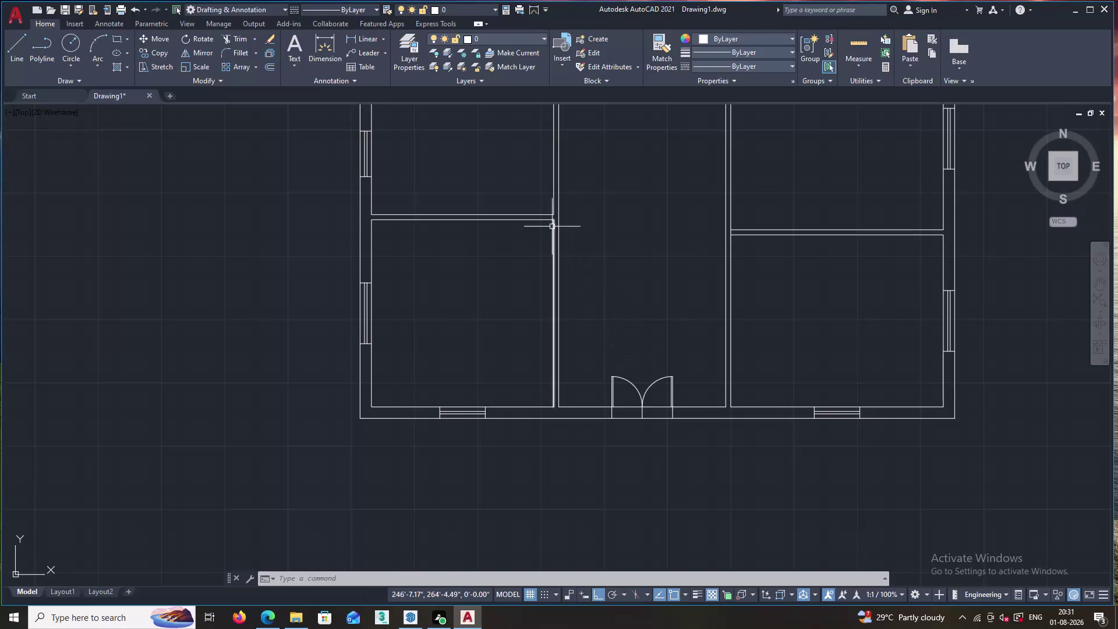
Draw a short line across the wall, tracked 4 inches from the wall corner.
scroll(up, 3)
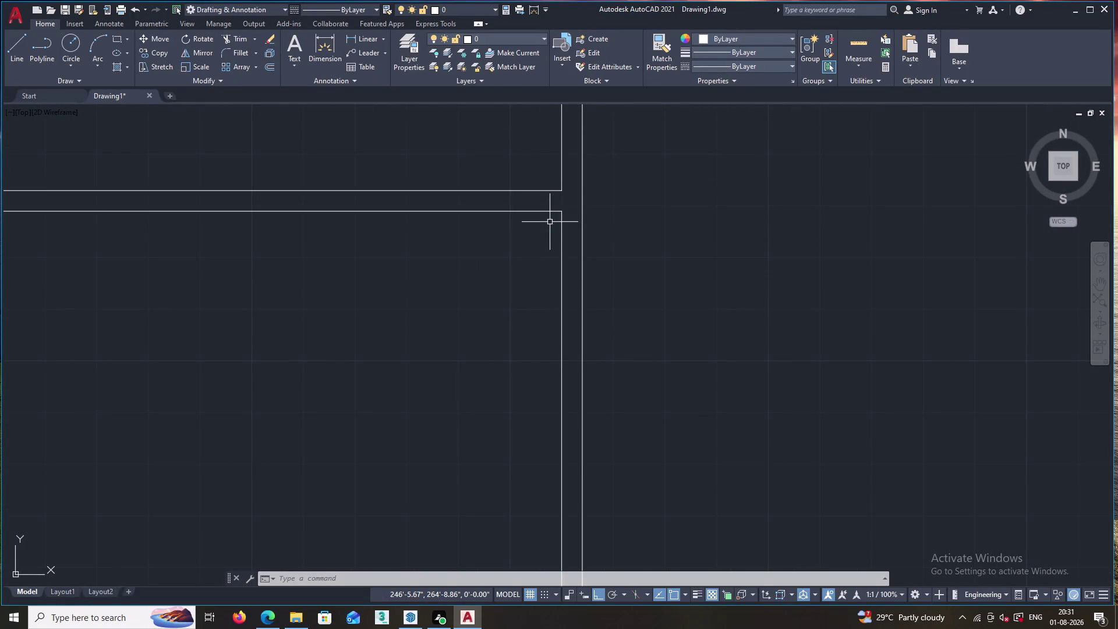
key(l)
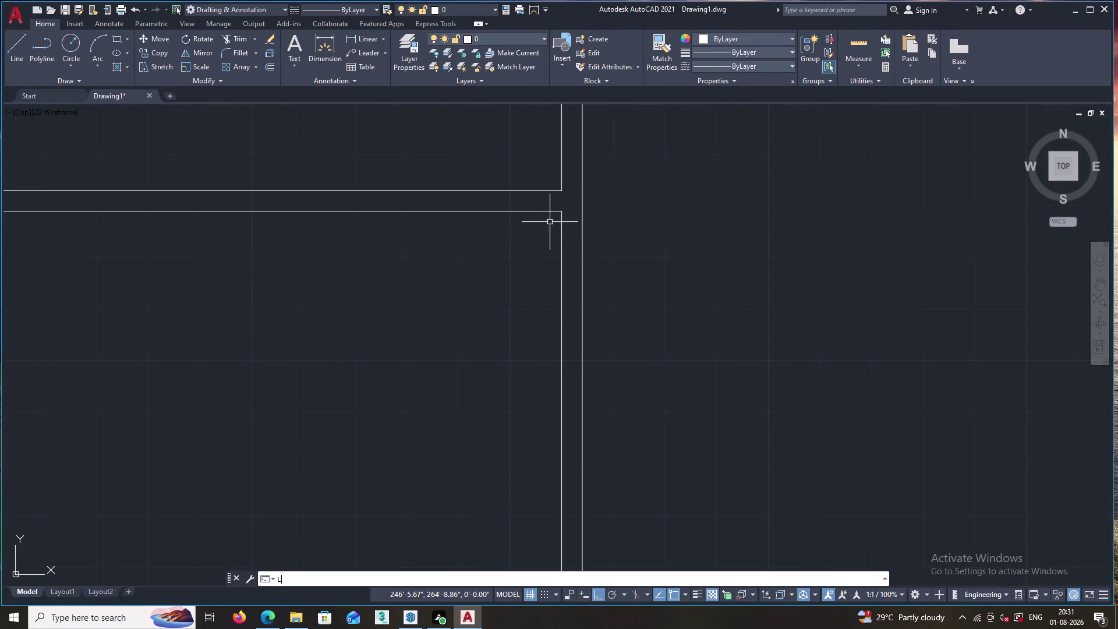
key(Return)
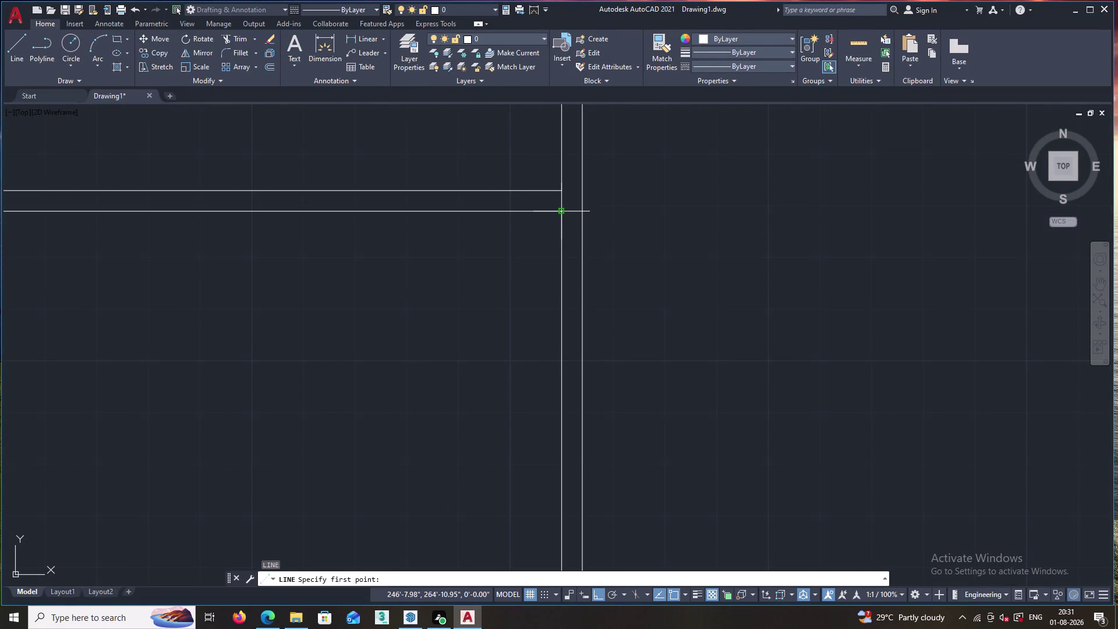
key(y)
key(BackSpace)
text(TK)
key(Return)
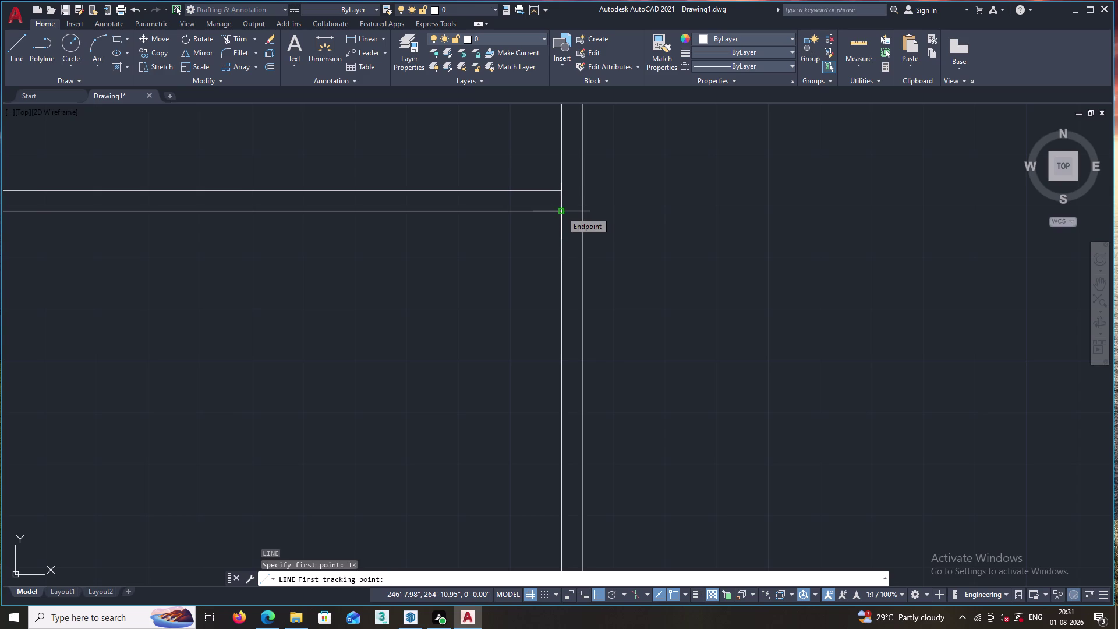
click(562, 211)
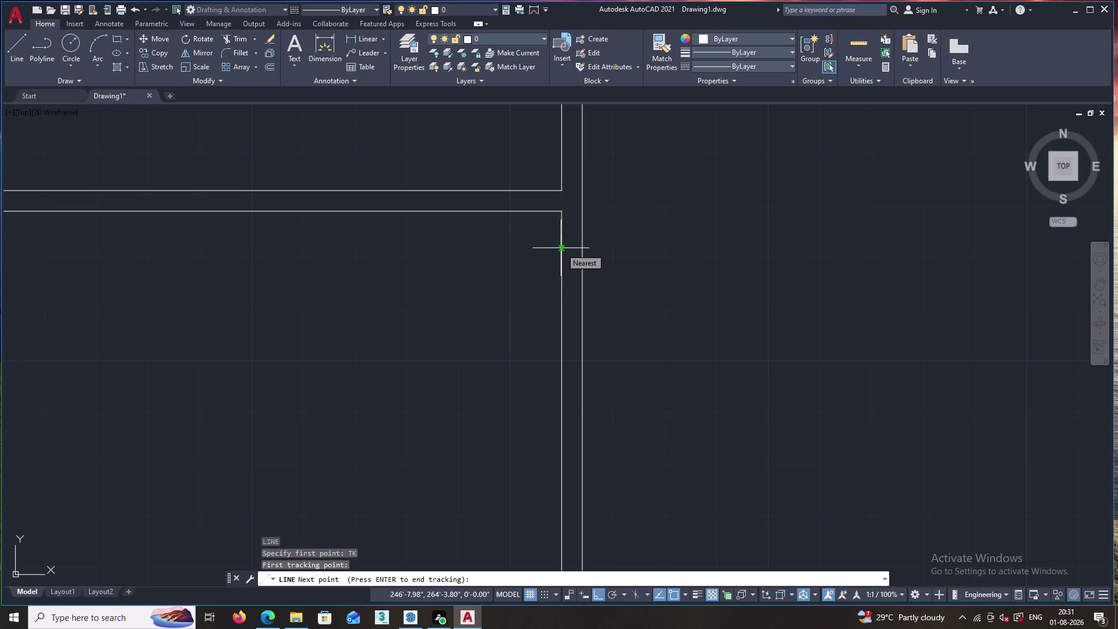
key(4)
key(Return)
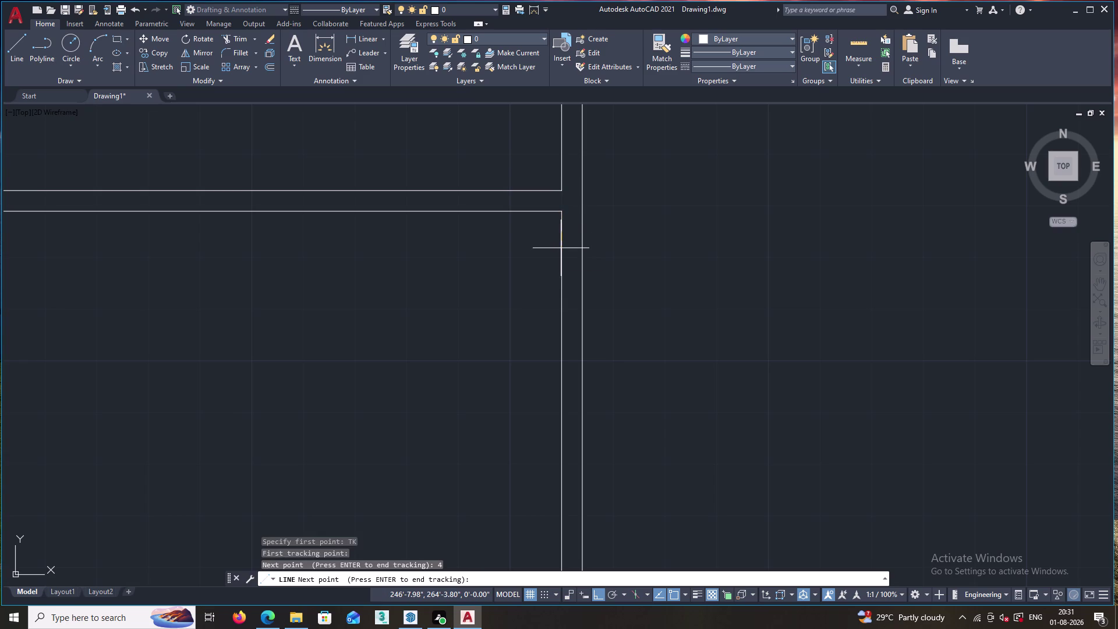
key(Return)
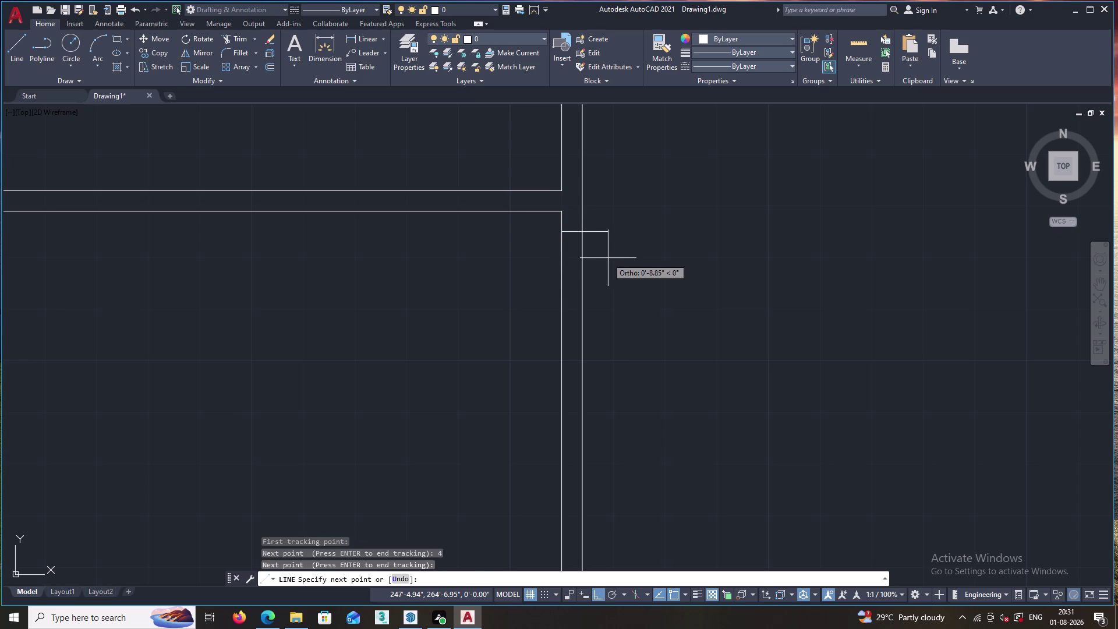
click(582, 231)
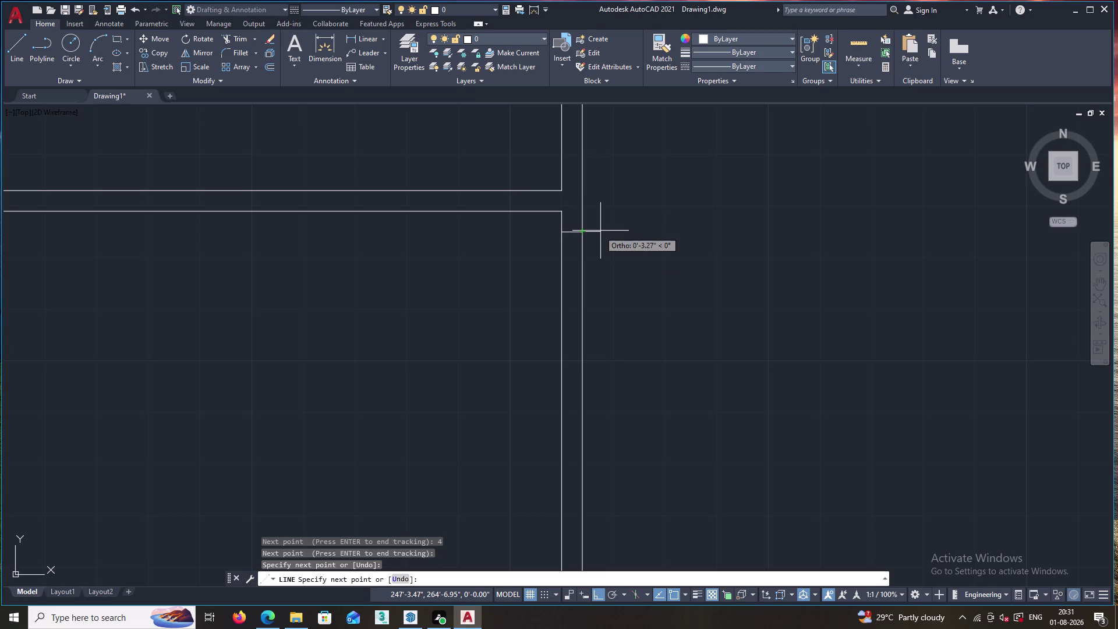
key(Escape)
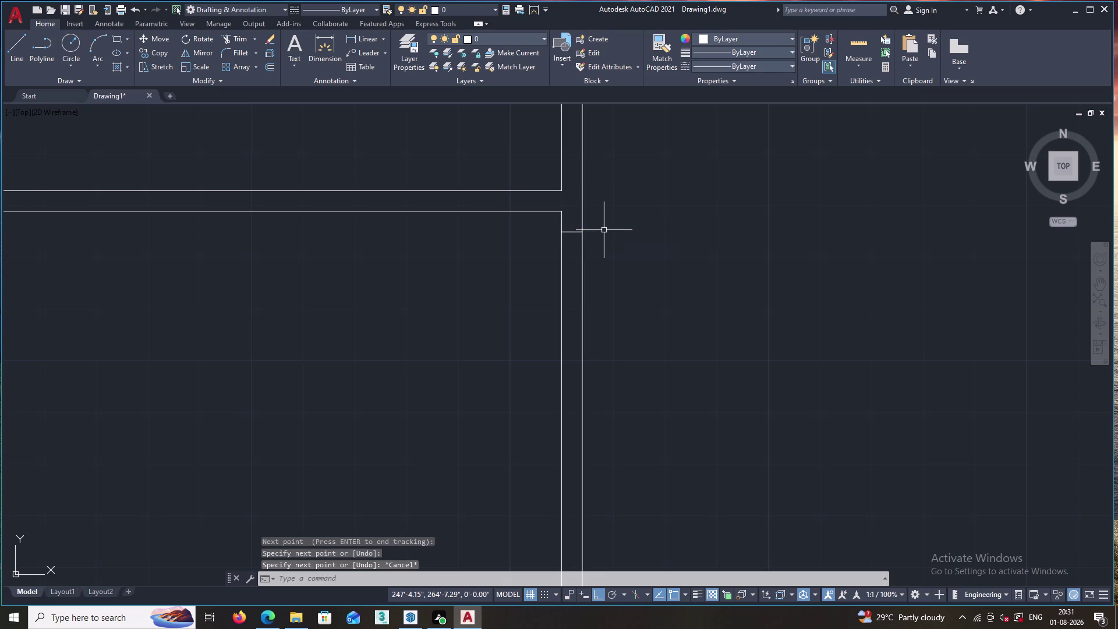
Offset that line 3 feet down the wall to mark the opening's other edge.
key(o)
key(Return)
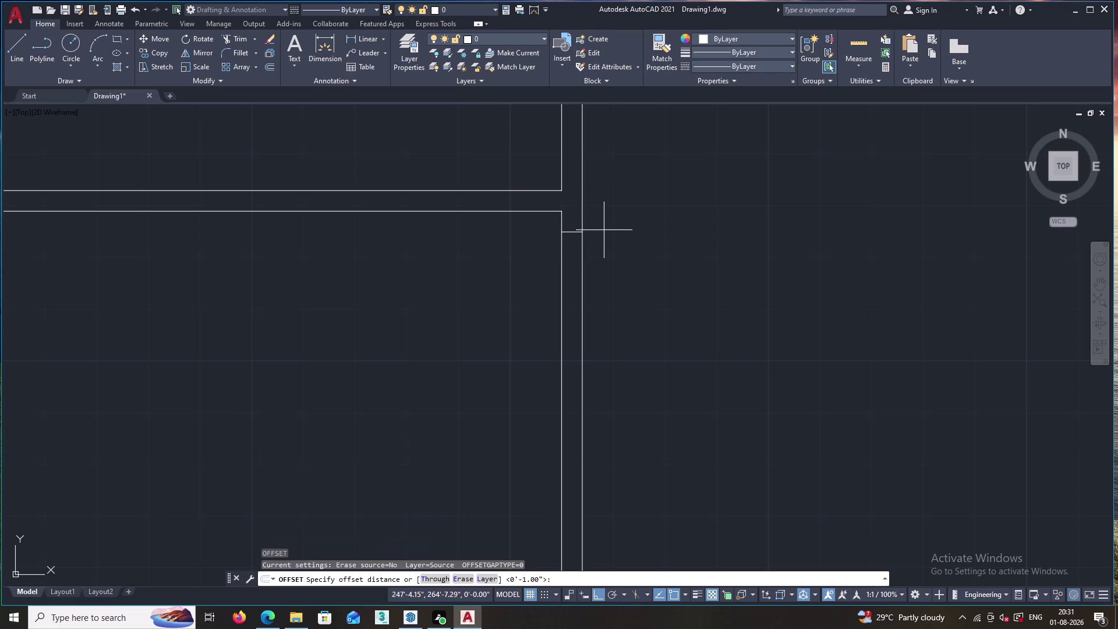
key(3)
key(apostrophe)
key(Return)
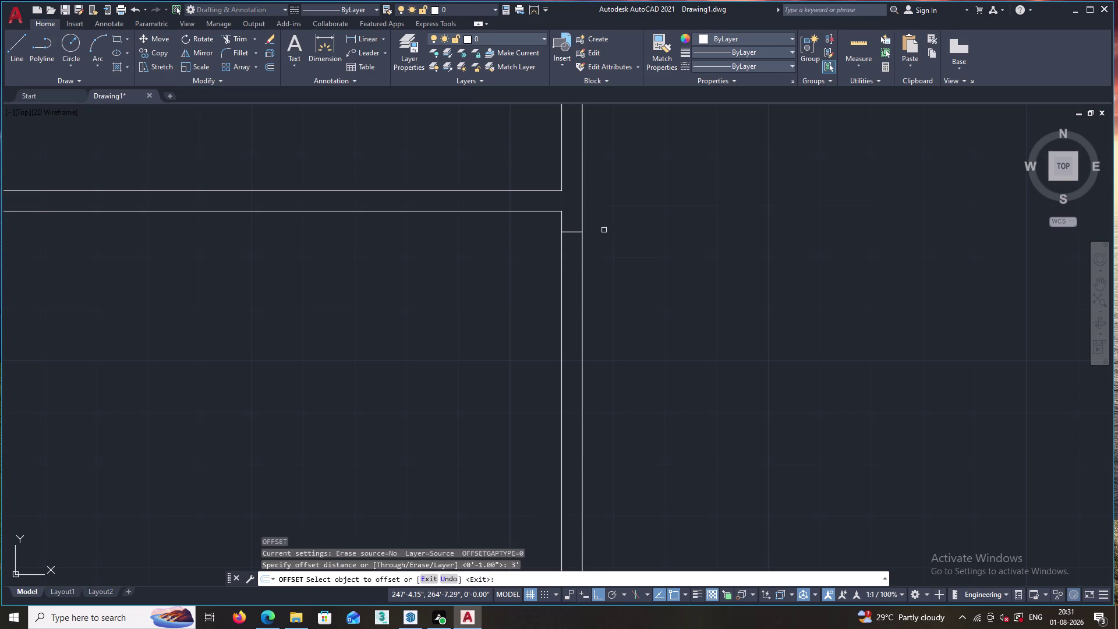
click(570, 233)
click(571, 270)
scroll(down, 3)
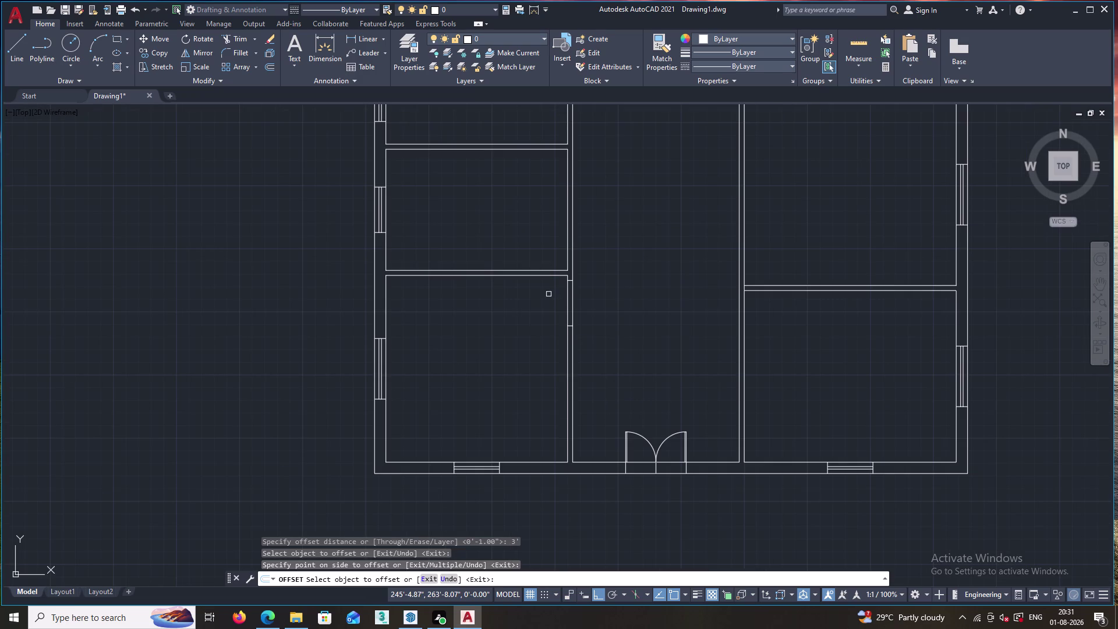
key(Escape)
key(l)
key(Return)
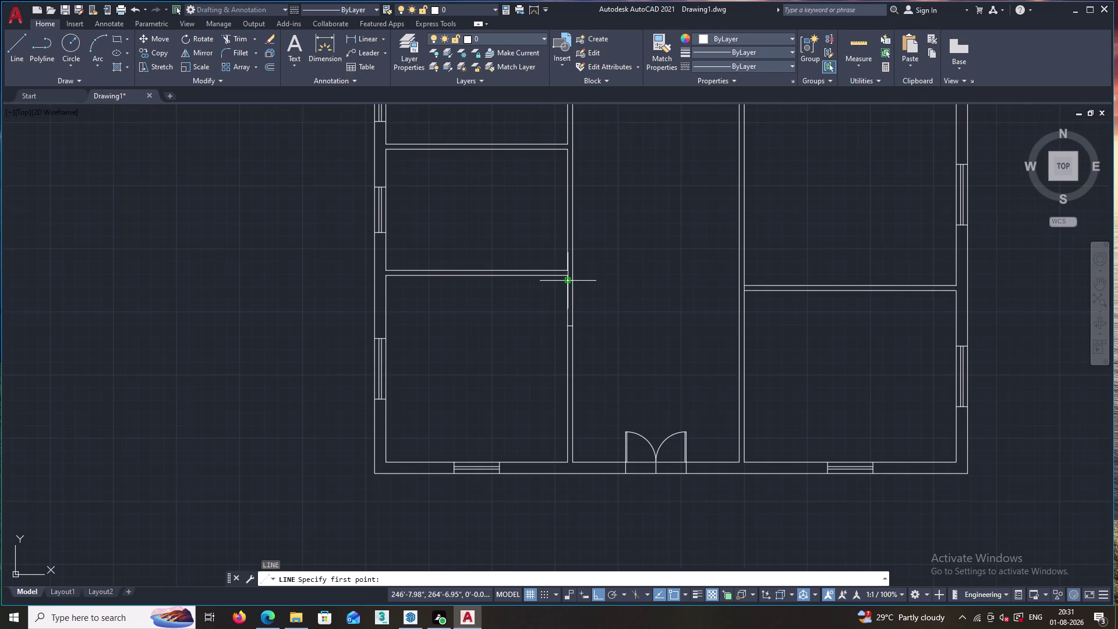
Draw a 3-foot door leaf from the opening edge and offset it 1 inch for thickness.
scroll(up, 3)
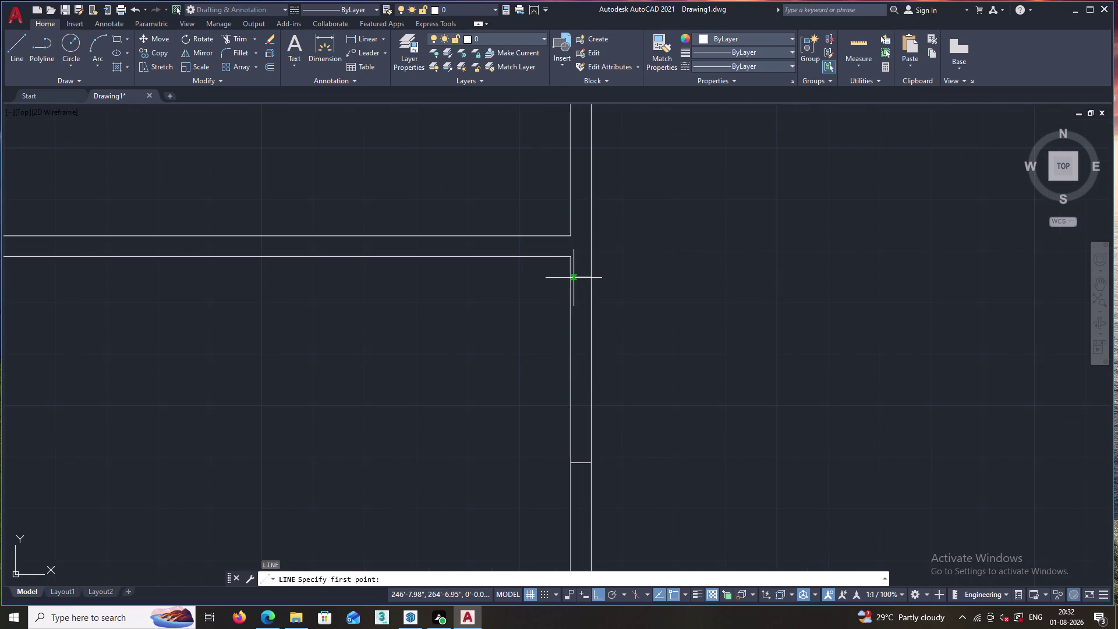
click(569, 277)
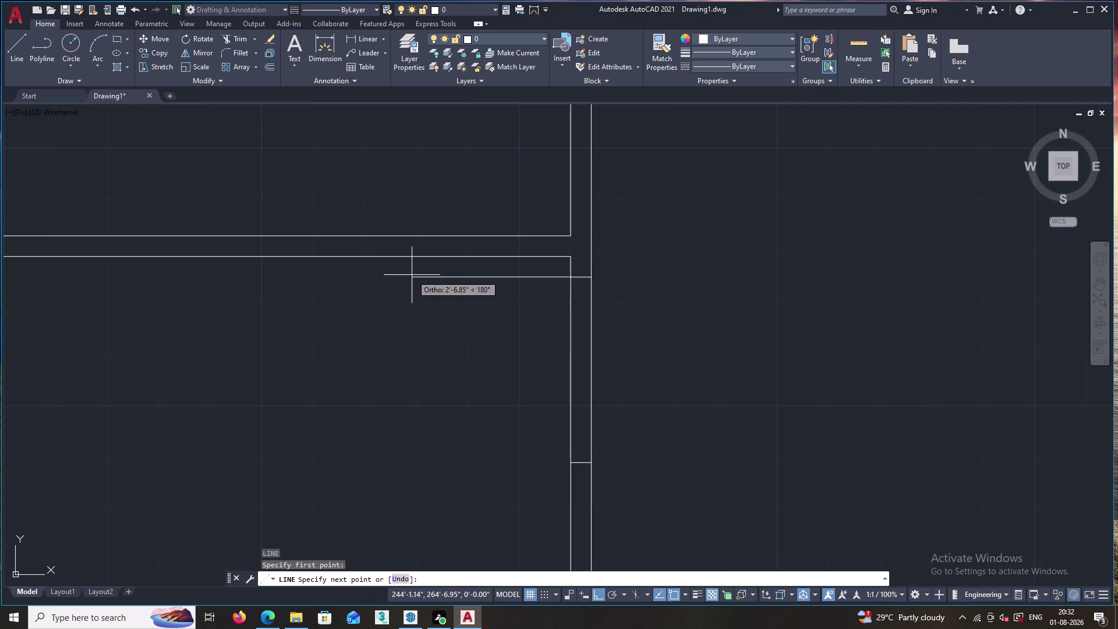
key(3)
key(apostrophe)
key(Return)
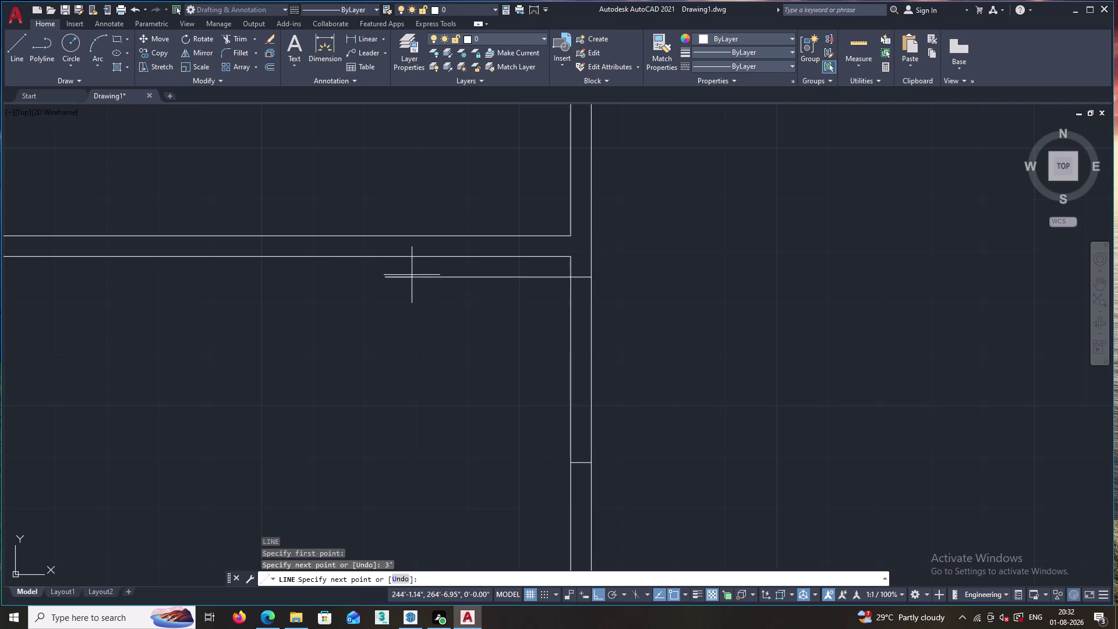
key(Escape)
key(o)
key(Return)
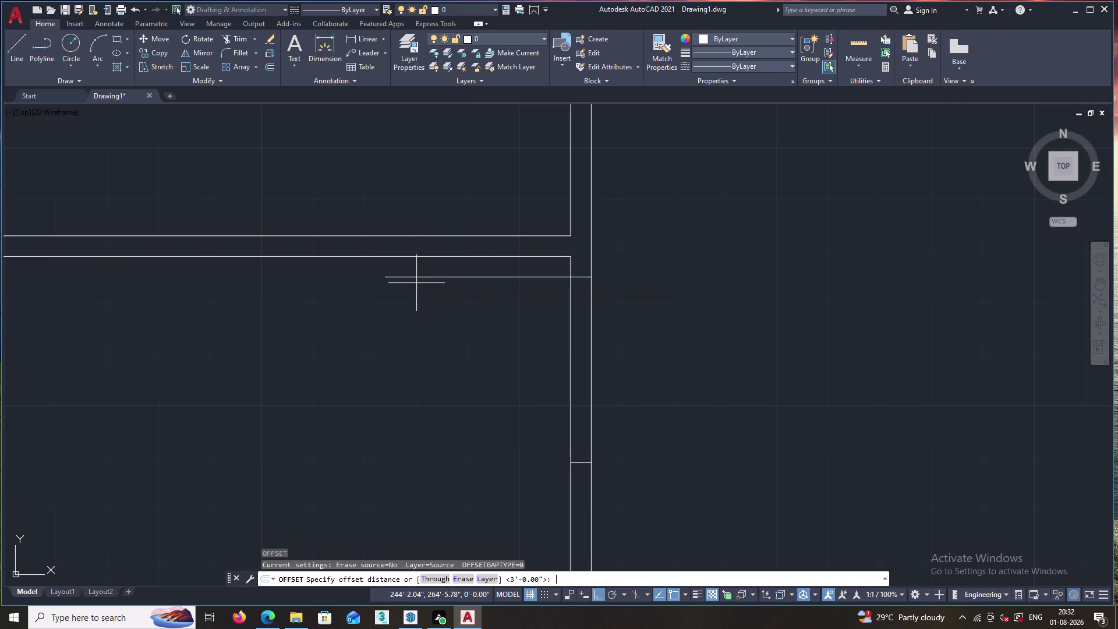
key(1)
key(Return)
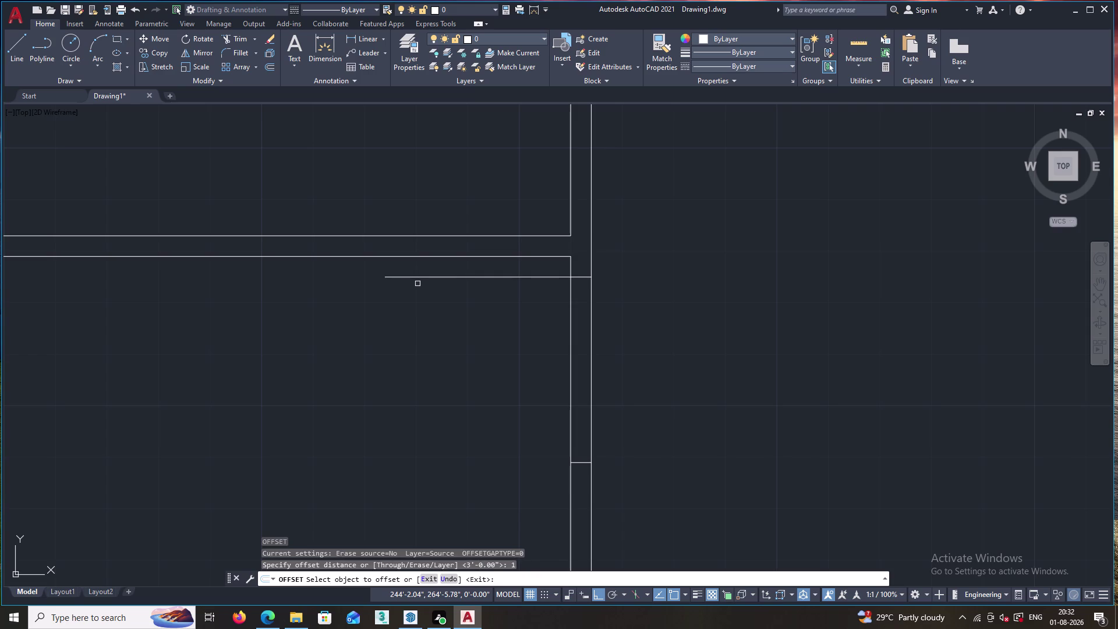
click(433, 277)
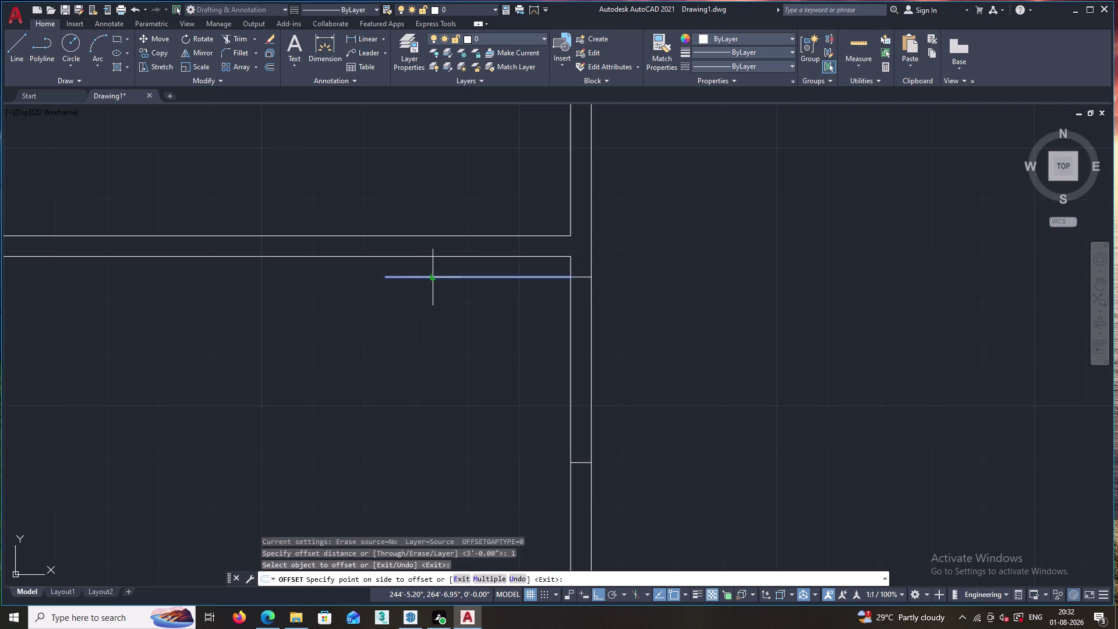
click(430, 305)
key(Escape)
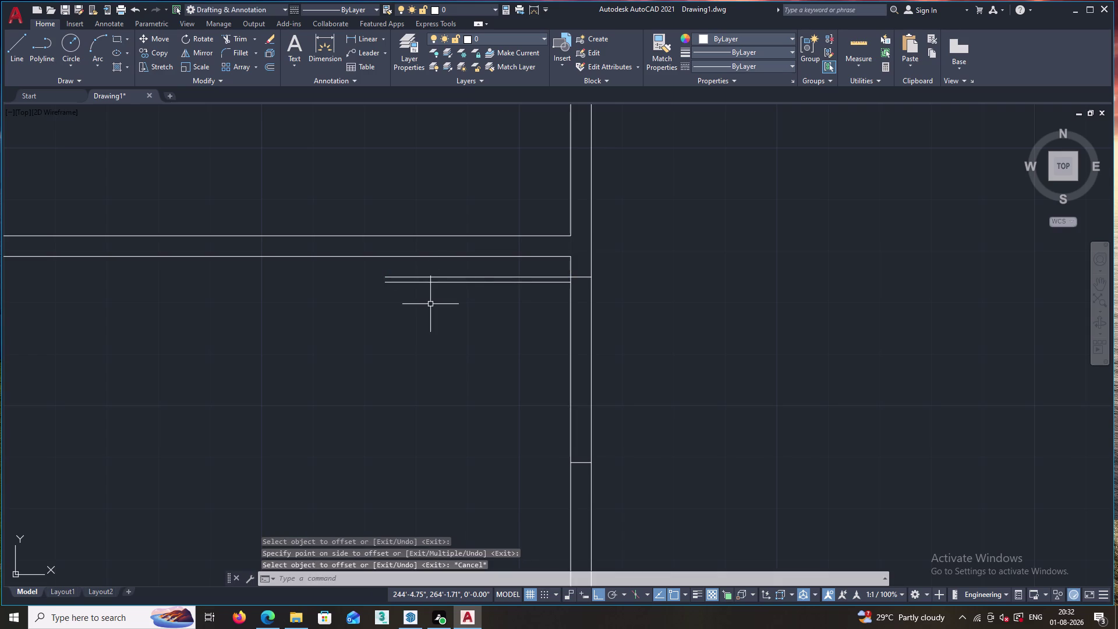
Draw a 3-point swing arc from the leaf's end to the opening's lower edge.
key(a)
key(Return)
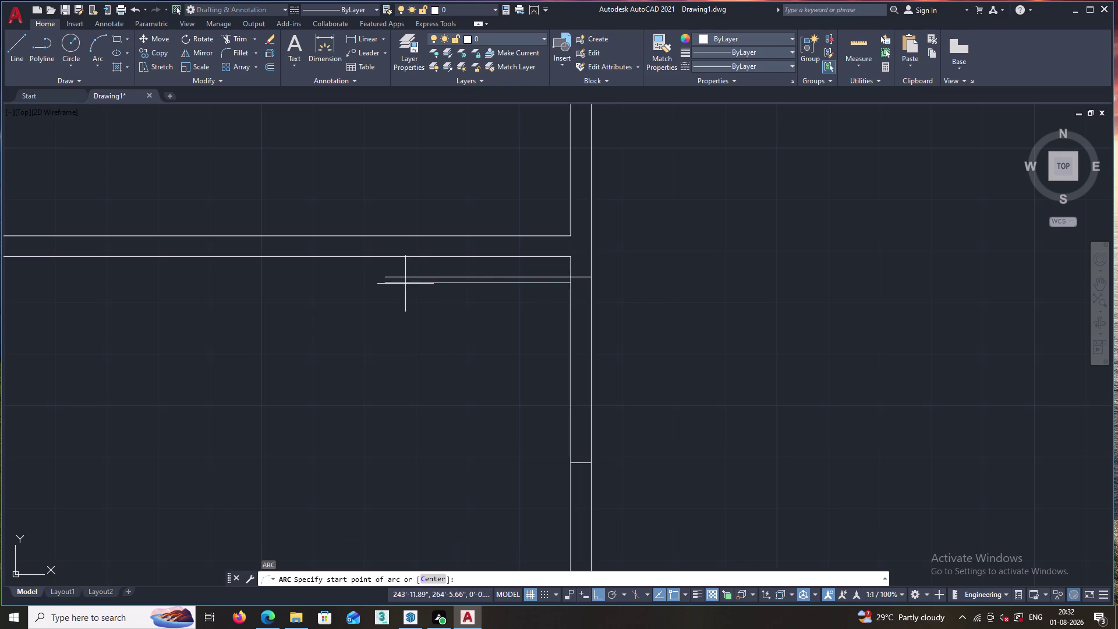
click(386, 277)
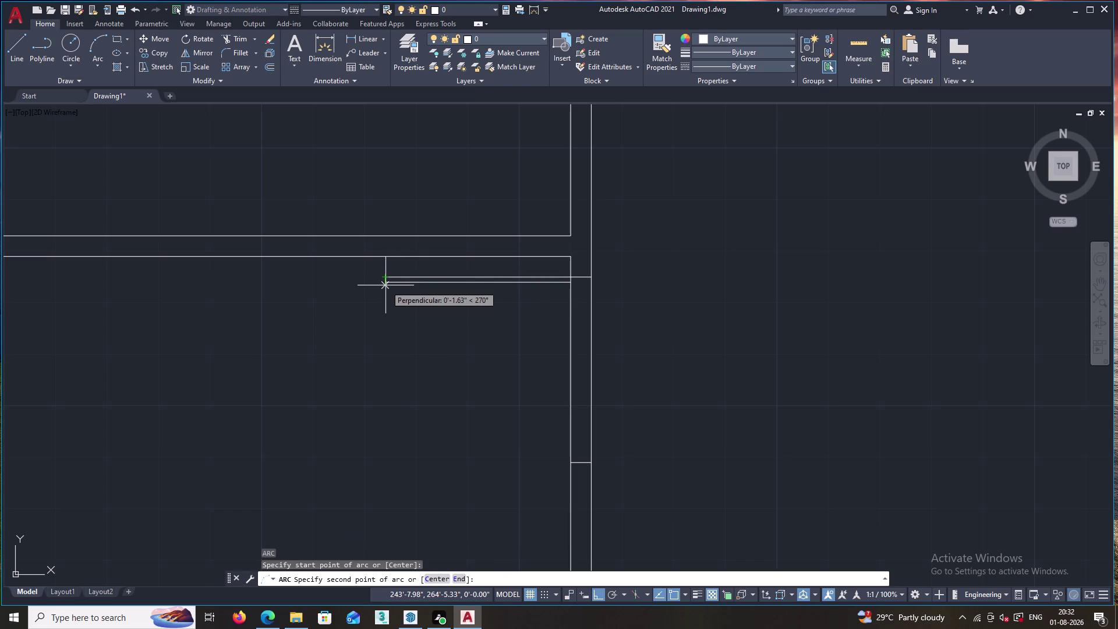
click(386, 282)
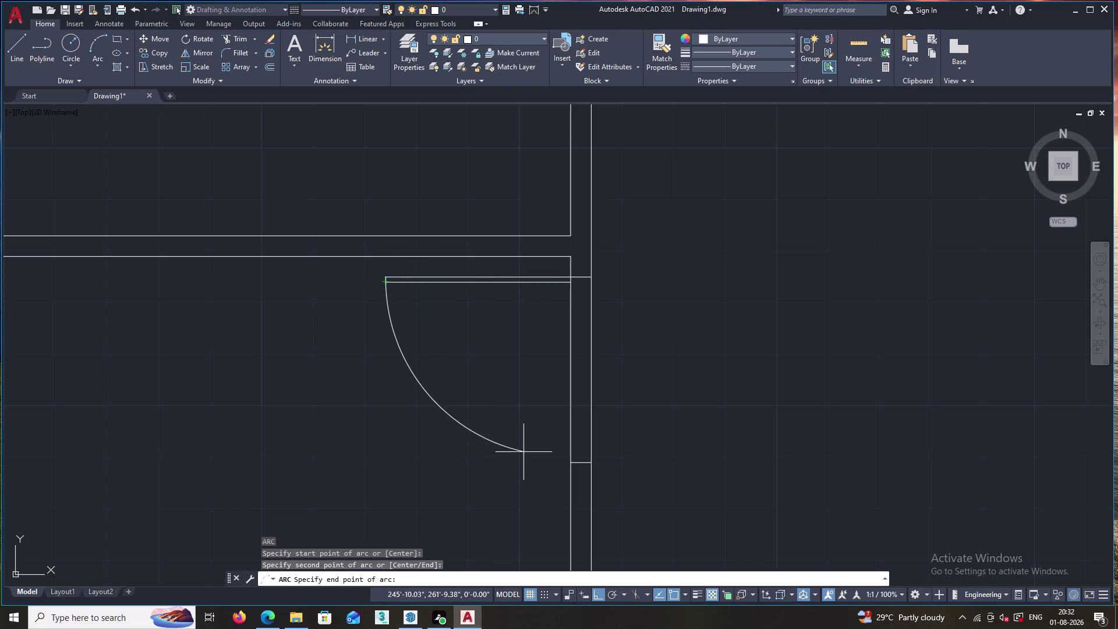
click(571, 463)
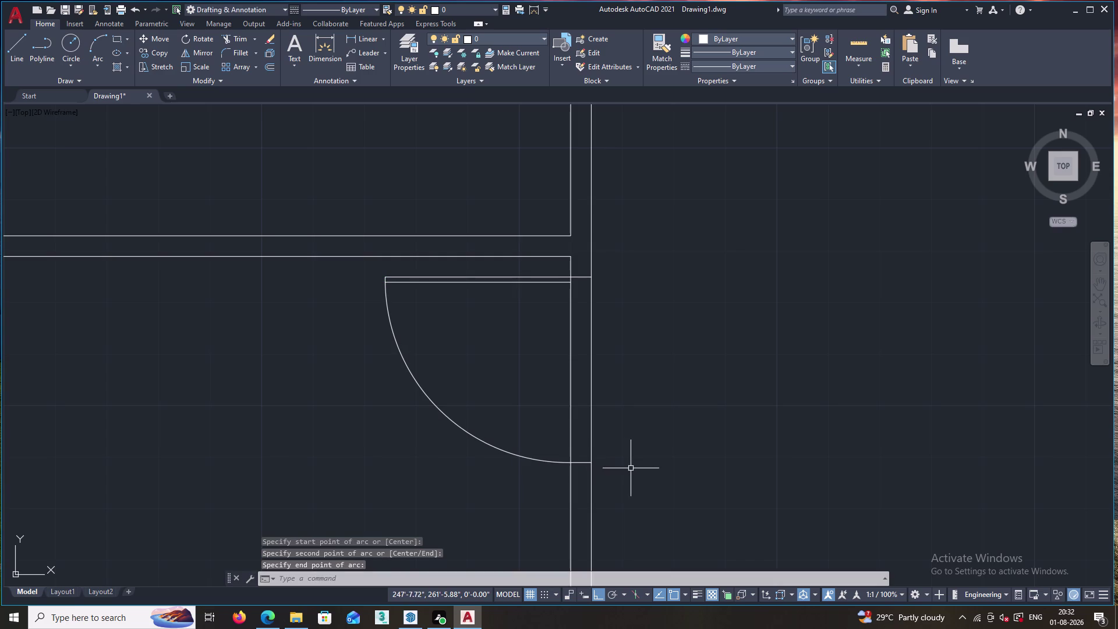
scroll(down, 3)
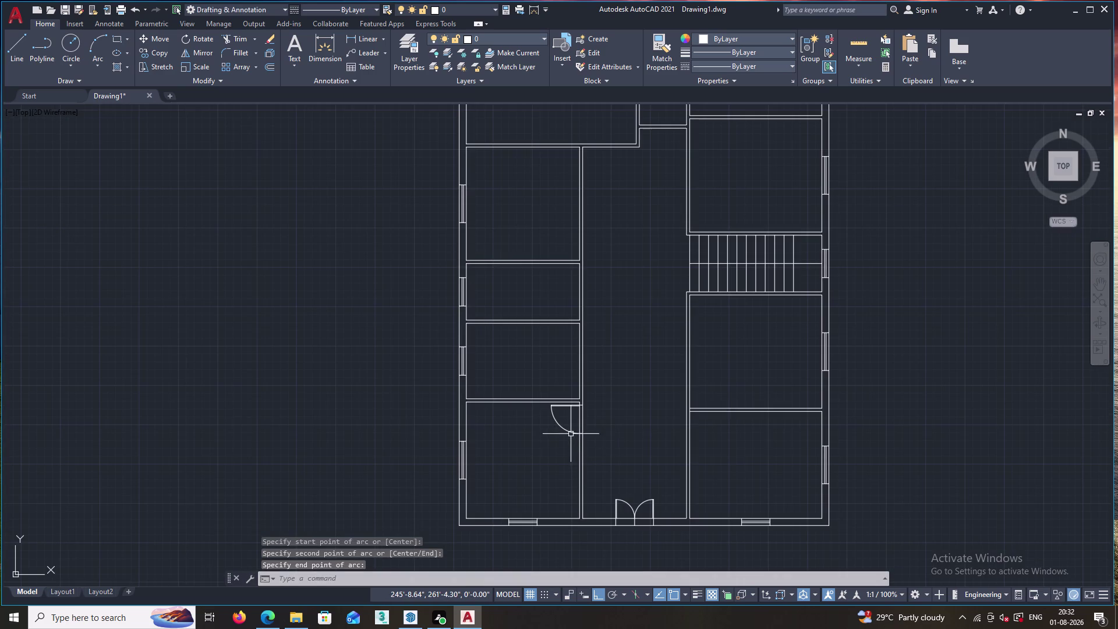
Zoom in on the right-hand interior wall and start the LINE command.
scroll(up, 3)
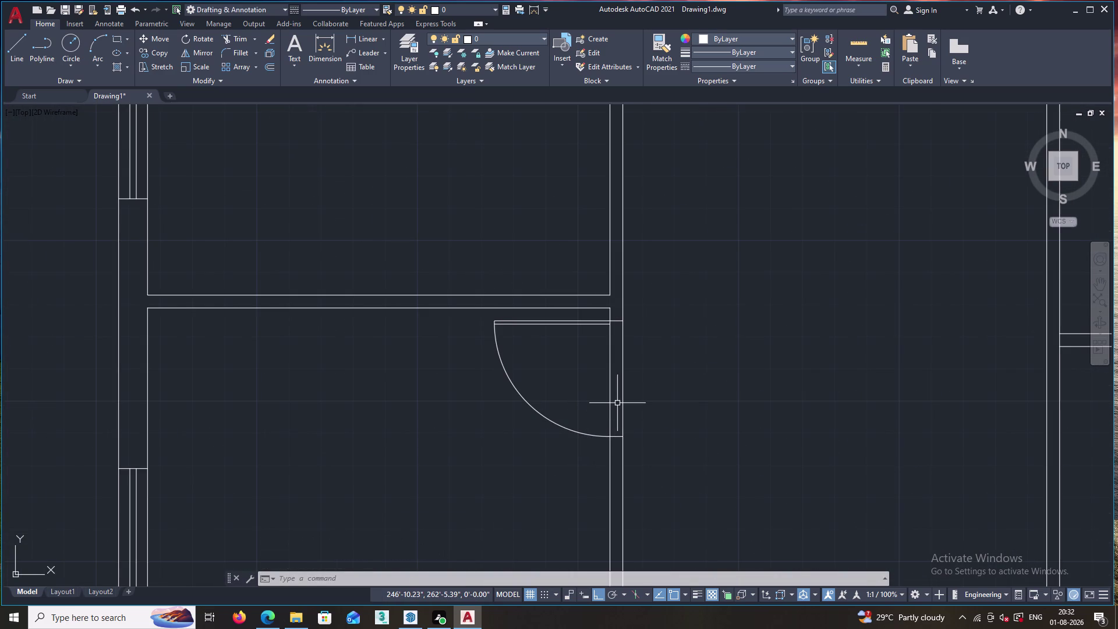
scroll(down, 3)
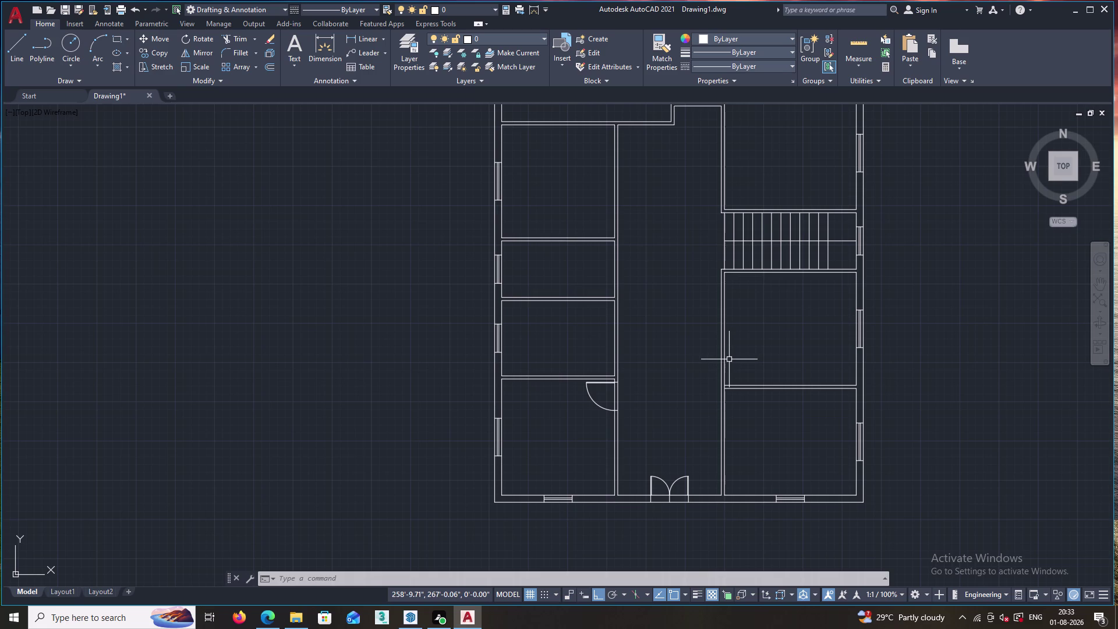
scroll(up, 3)
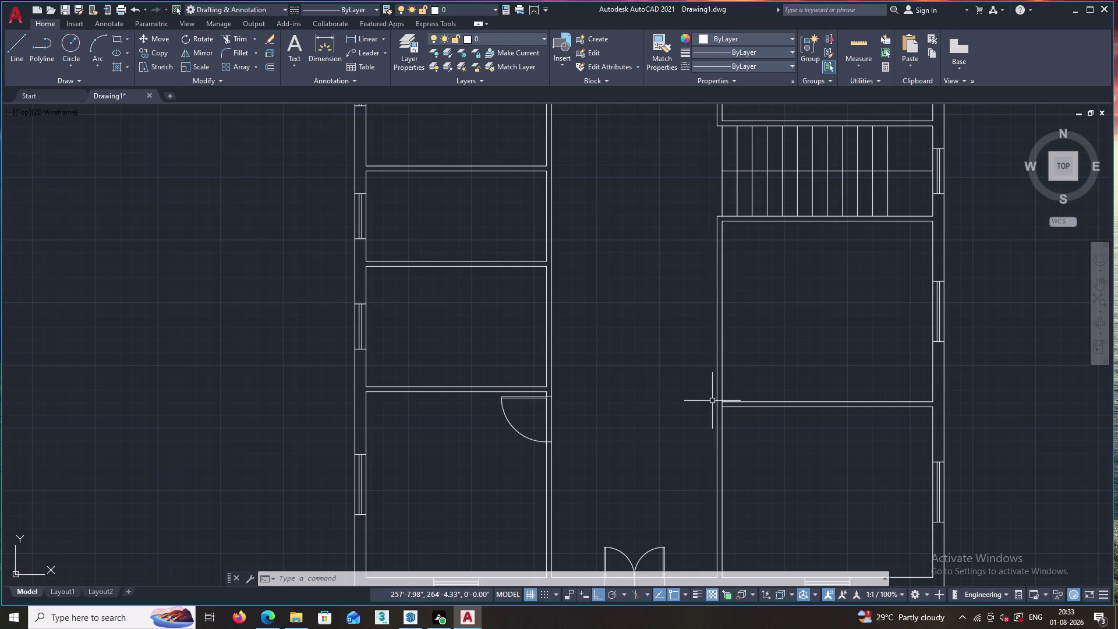
key(l)
key(Return)
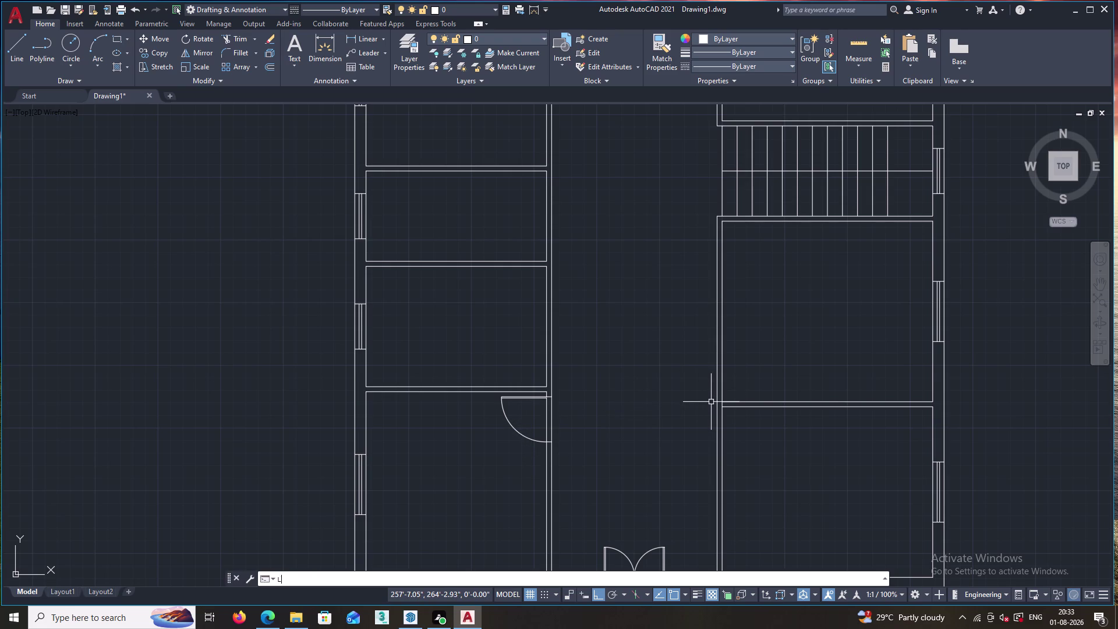
Draw a jamb line across the right interior wall, tracked 4 inches up from the corner.
text(T)
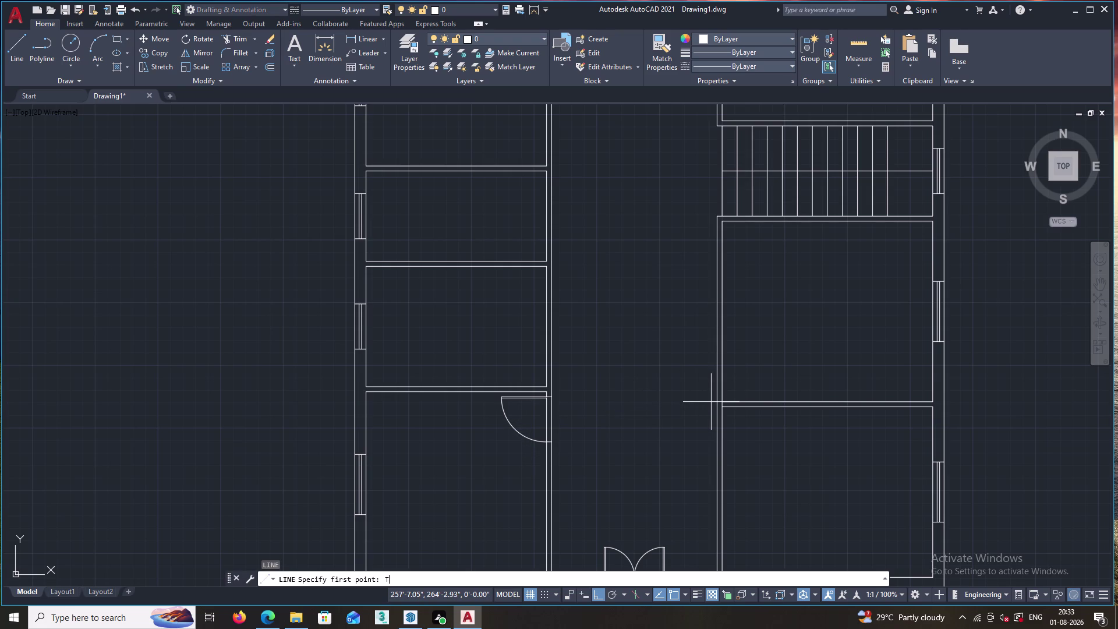
text(K)
key(Return)
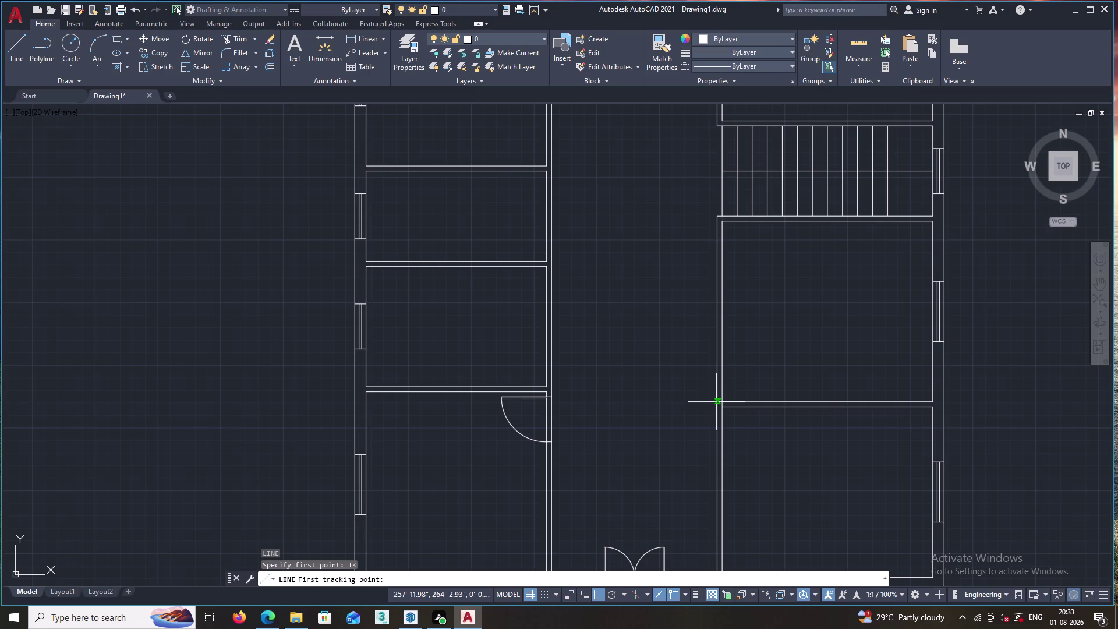
scroll(up, 3)
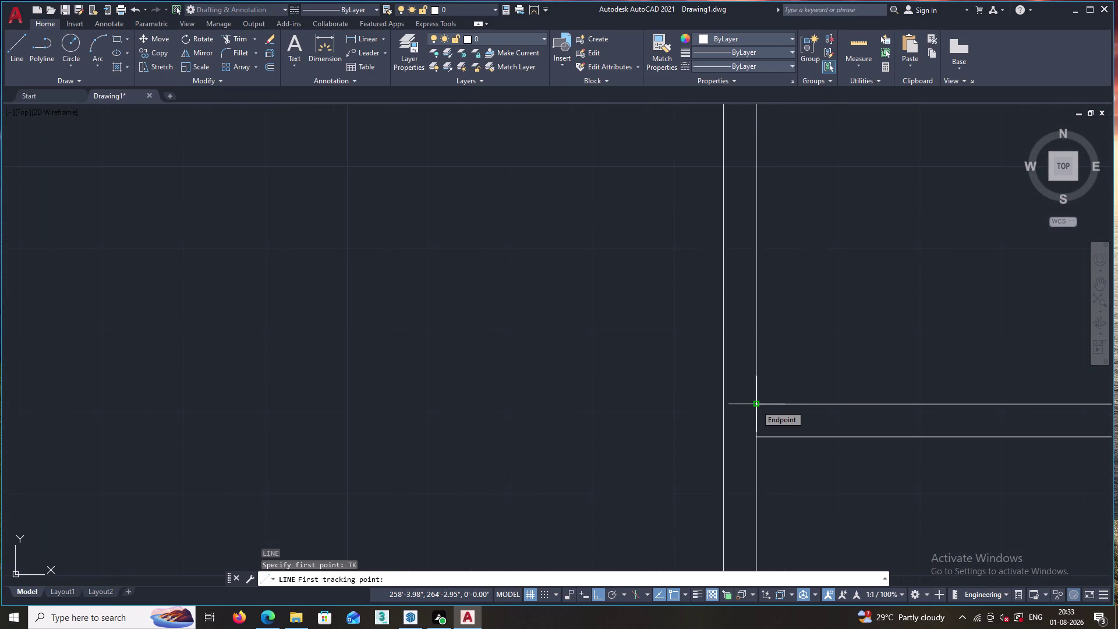
click(756, 405)
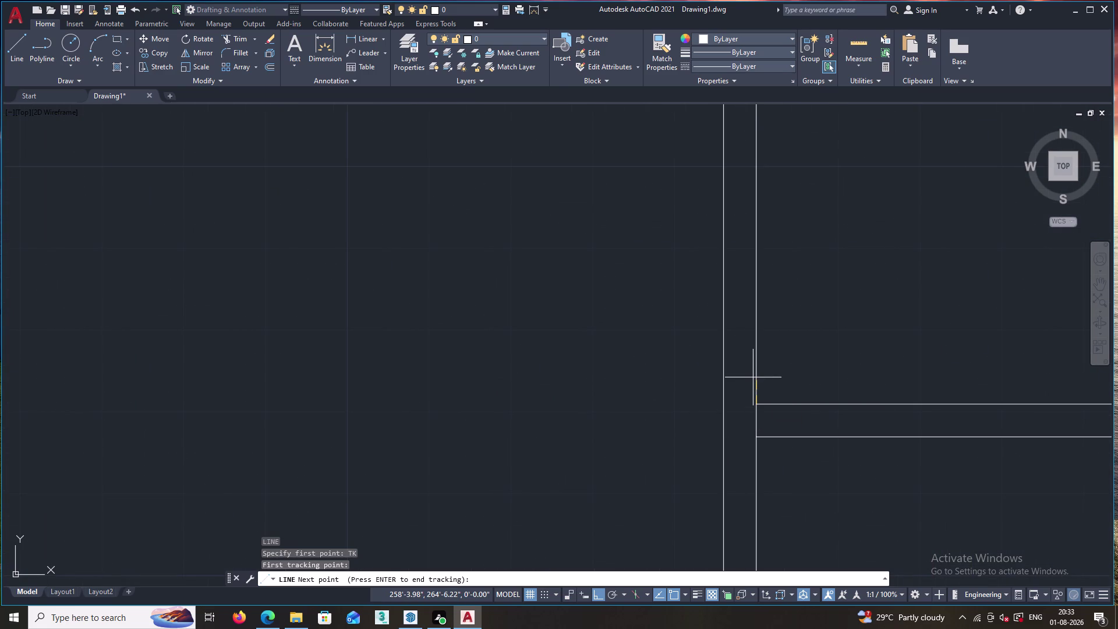
key(4)
key(Return)
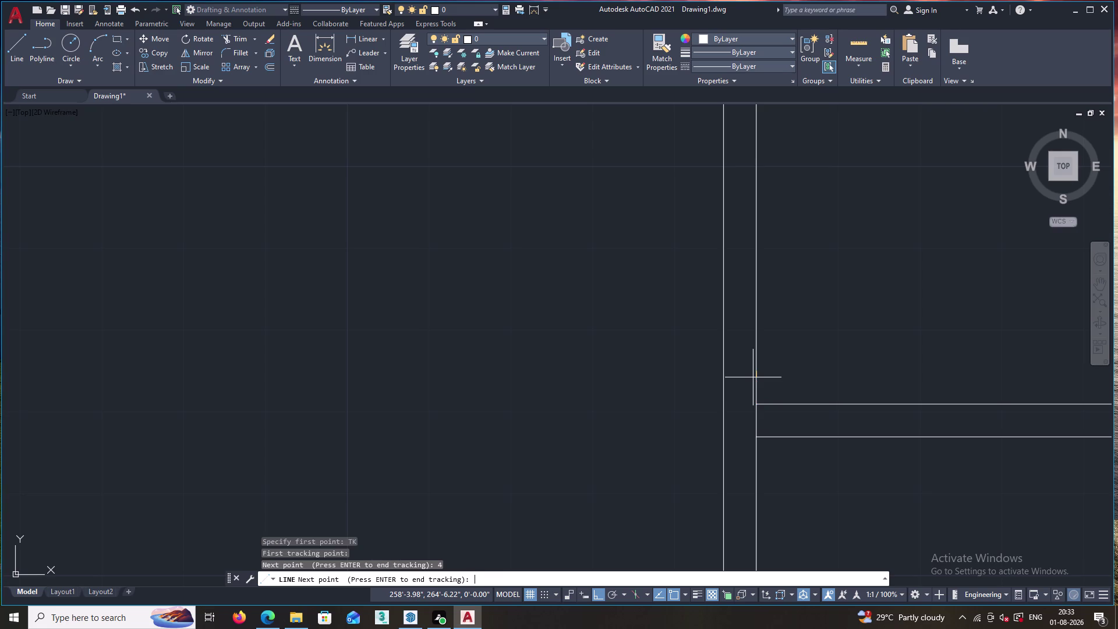
key(Return)
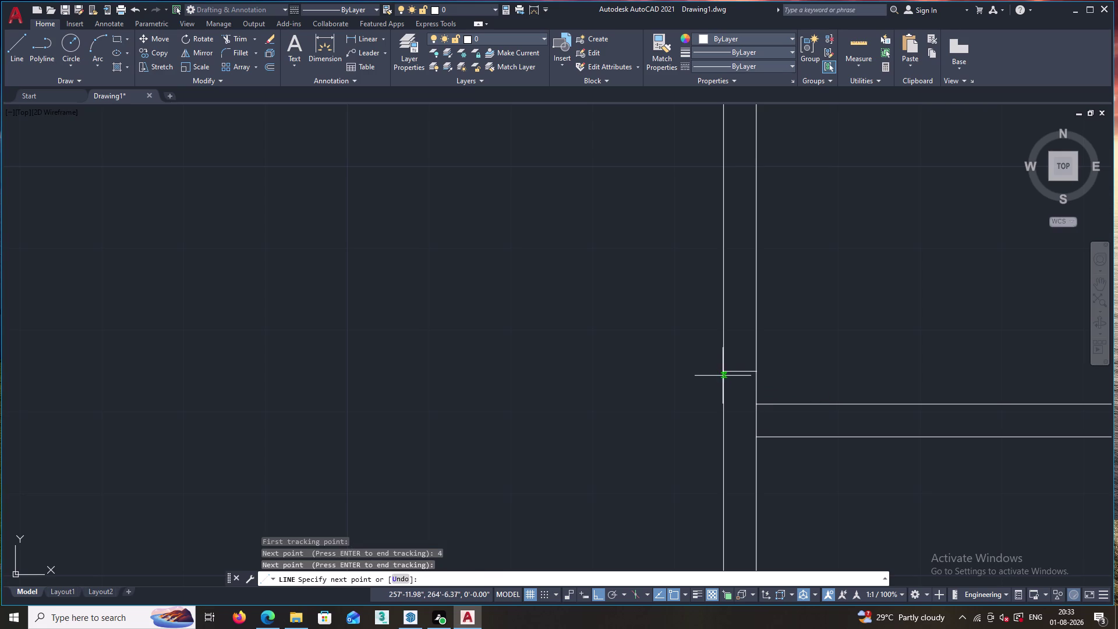
click(722, 372)
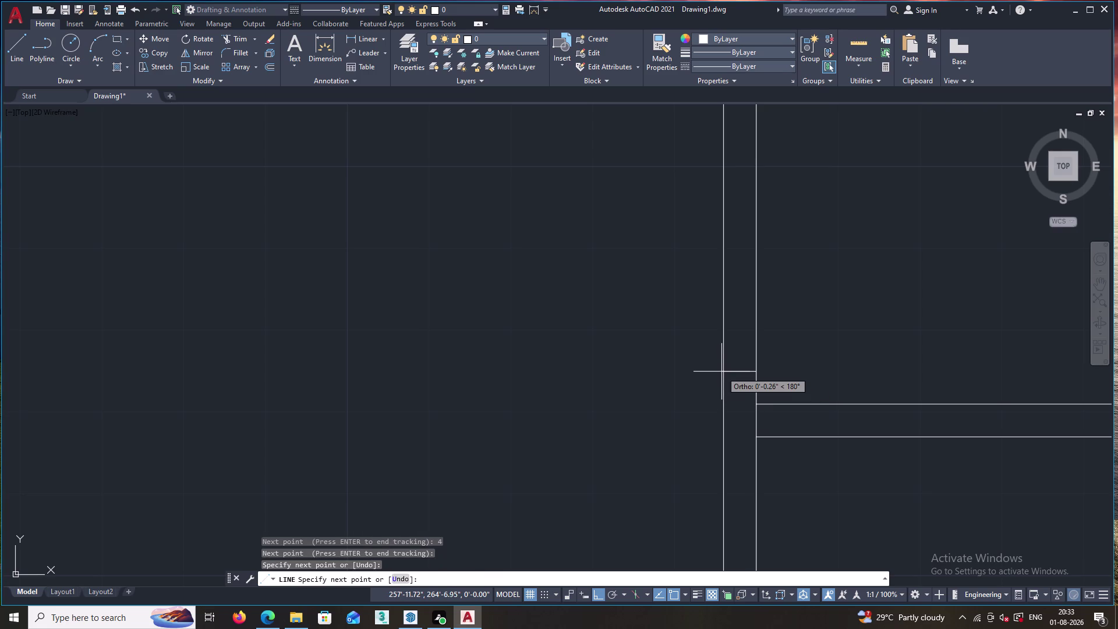
key(o)
key(Return)
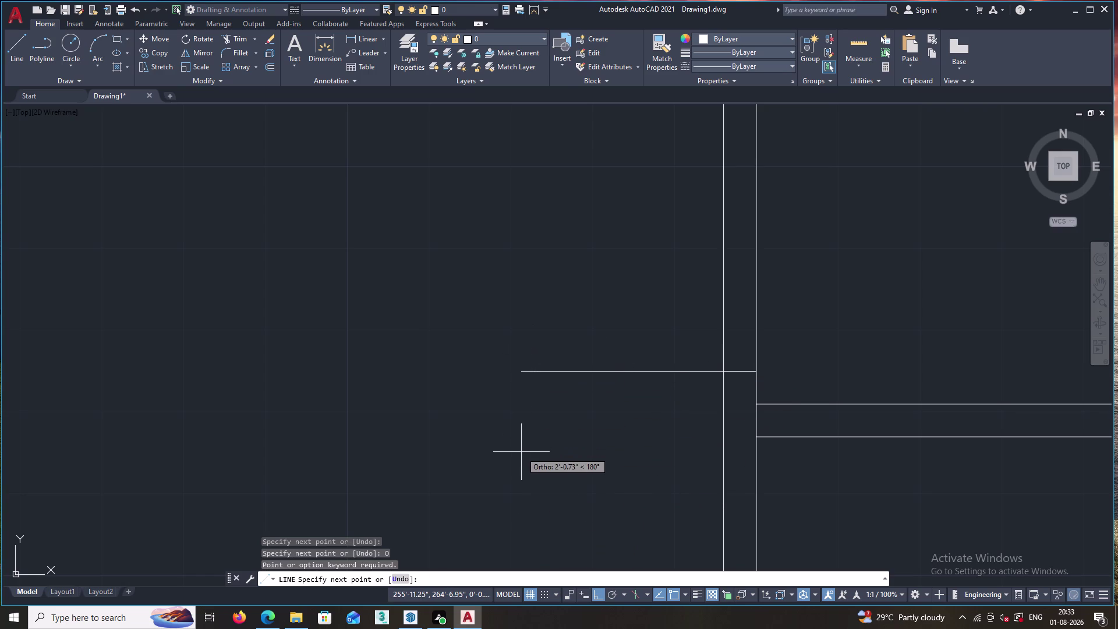
key(Escape)
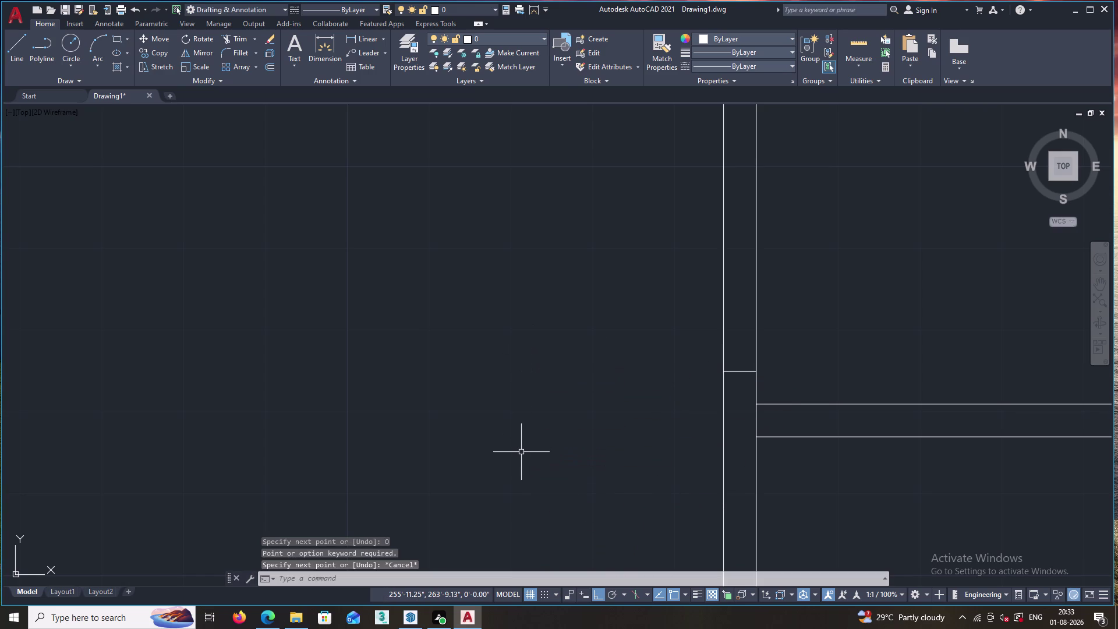
scroll(down, 3)
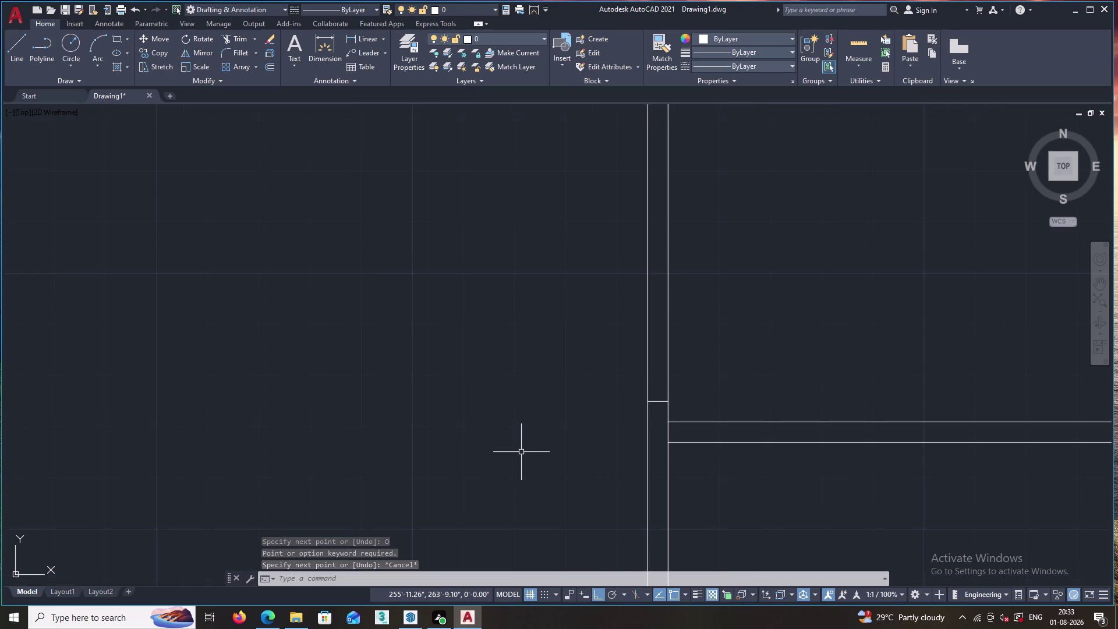
Zoom and pan back to the lower-left room's swing door and arc.
scroll(down, 3)
scroll(down, 3)
middle_drag(521, 452, 524, 440)
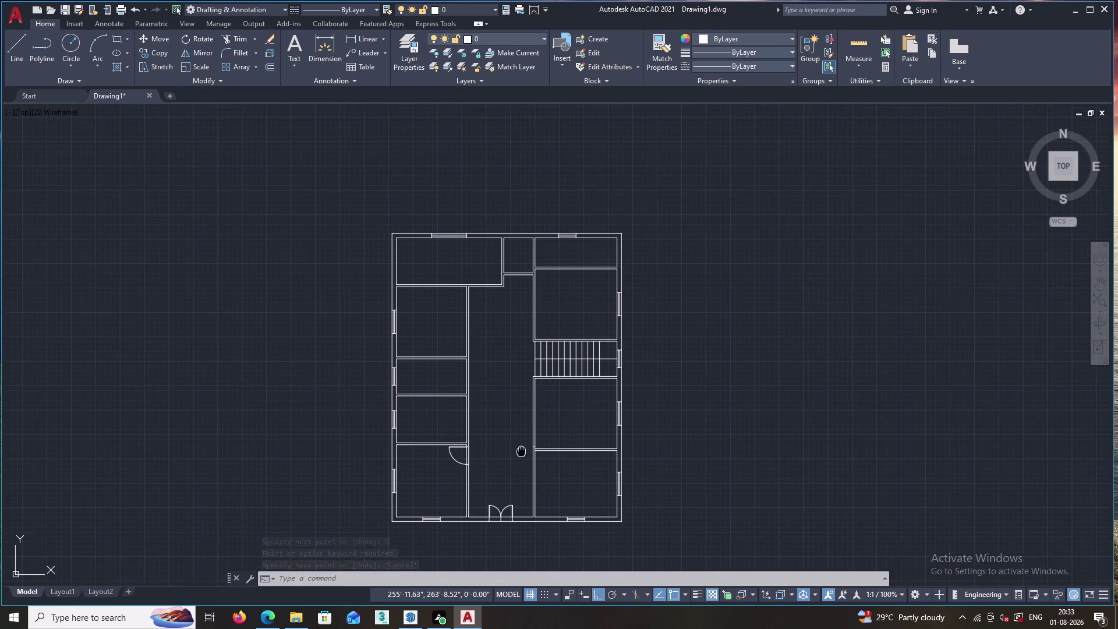
middle_drag(523, 441, 545, 380)
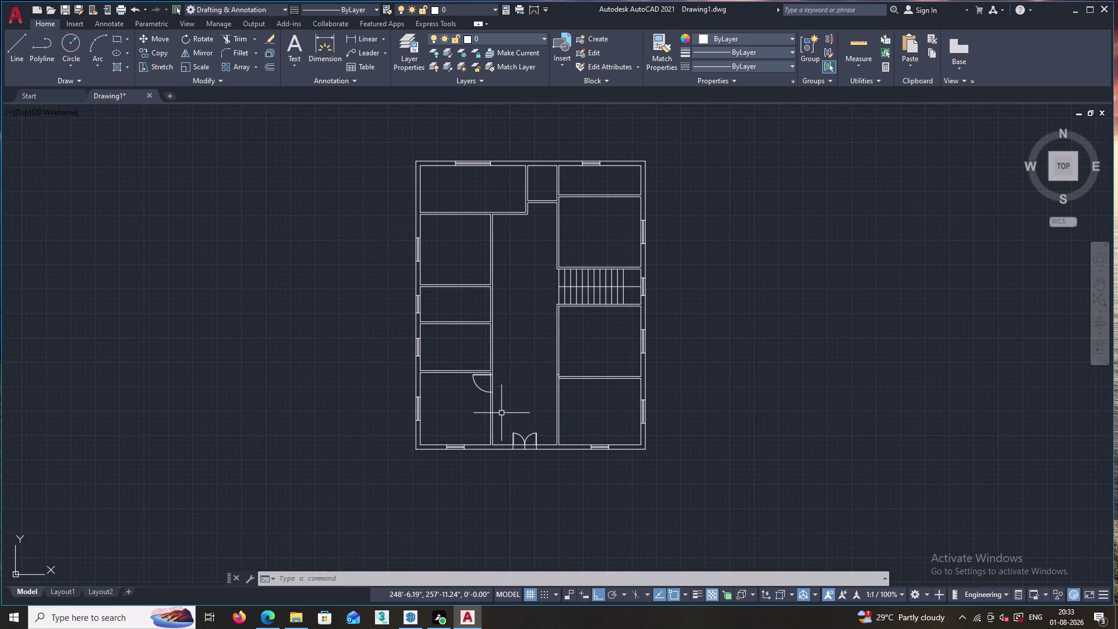
scroll(up, 3)
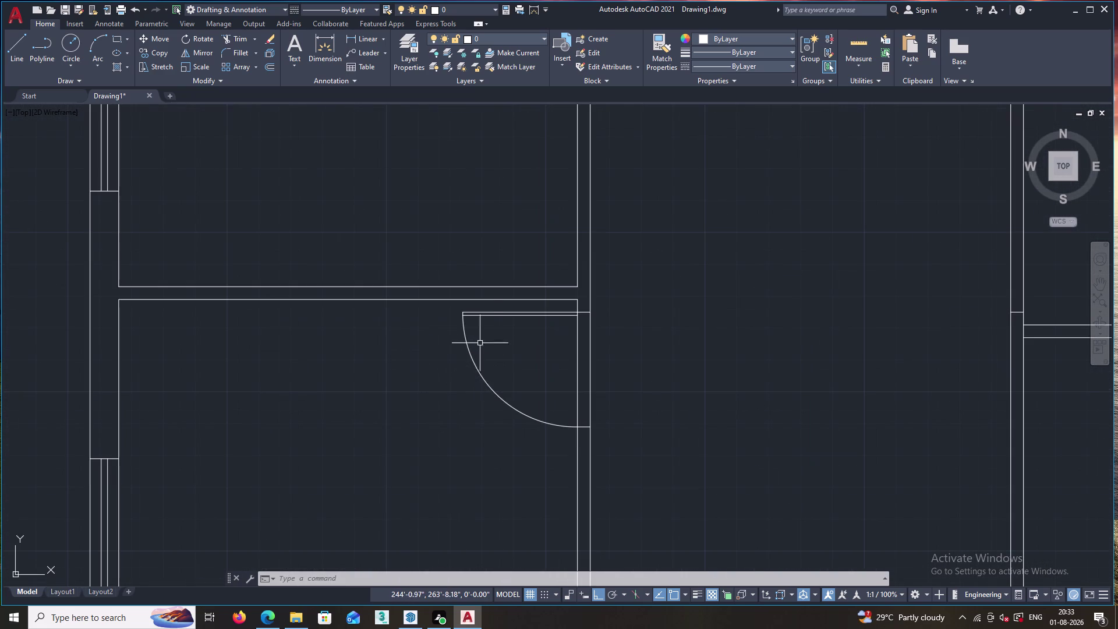
drag(500, 308, 468, 375)
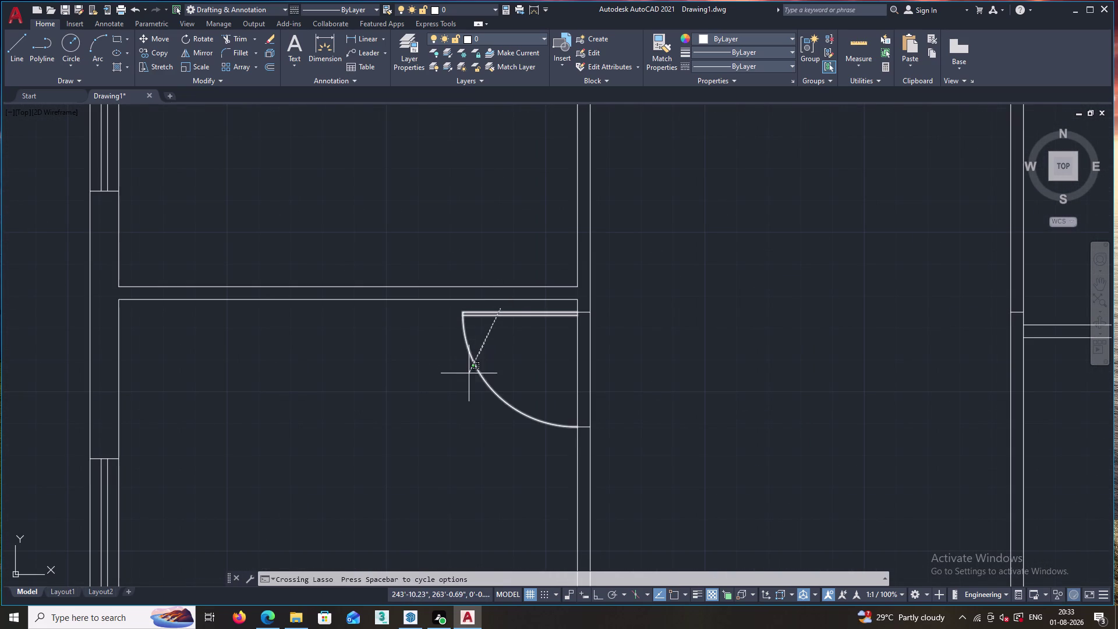
Select the door's leaf lines, swing arc and short end line together.
drag(469, 375, 466, 377)
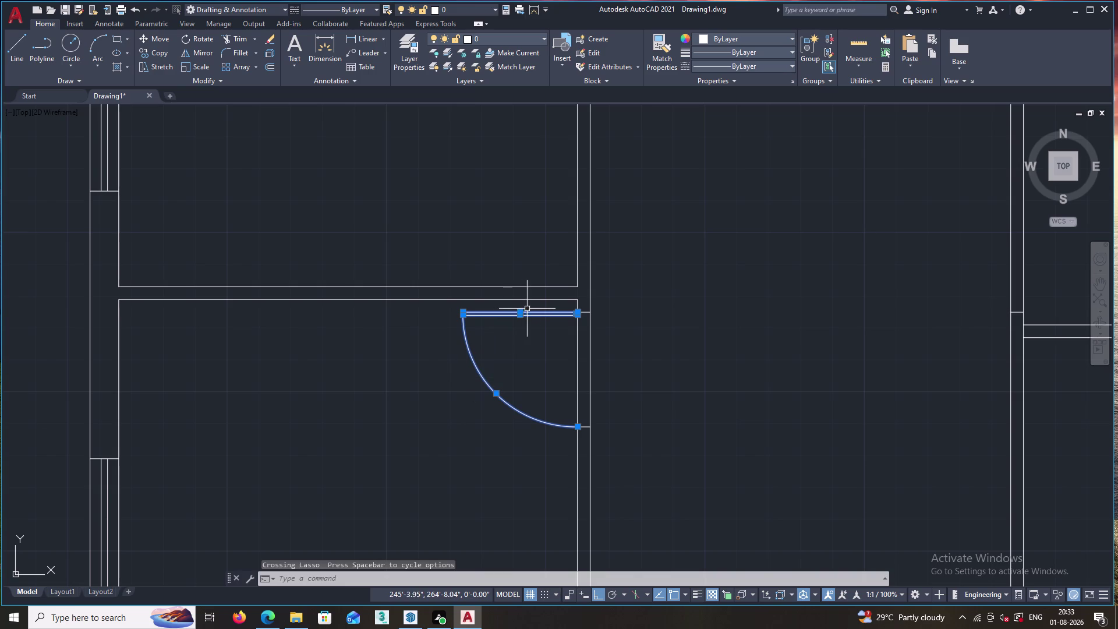
scroll(up, 3)
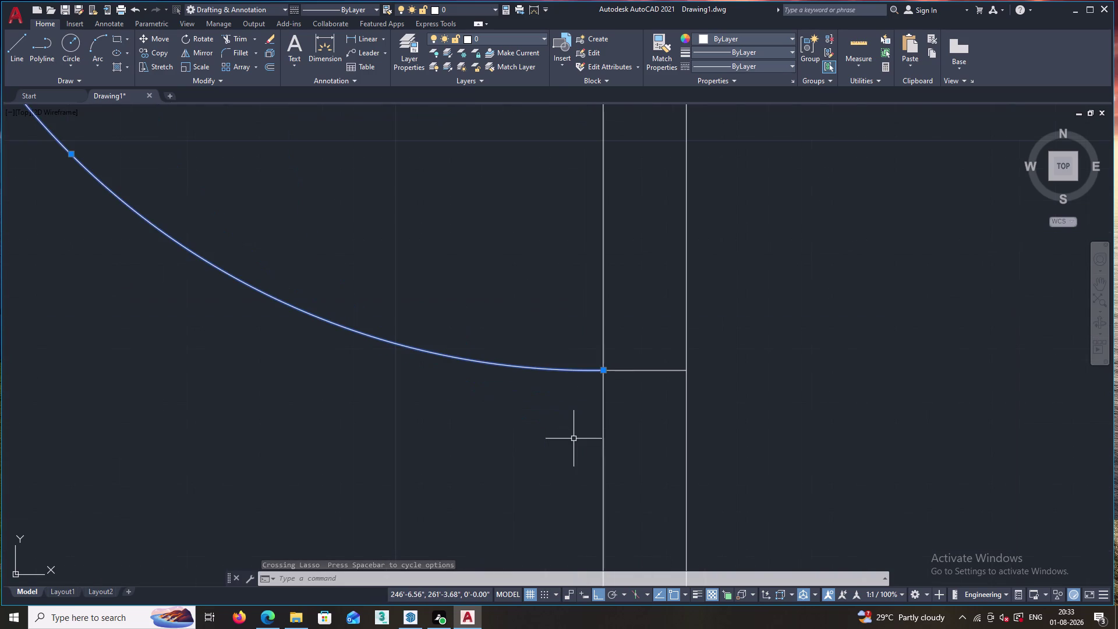
click(639, 370)
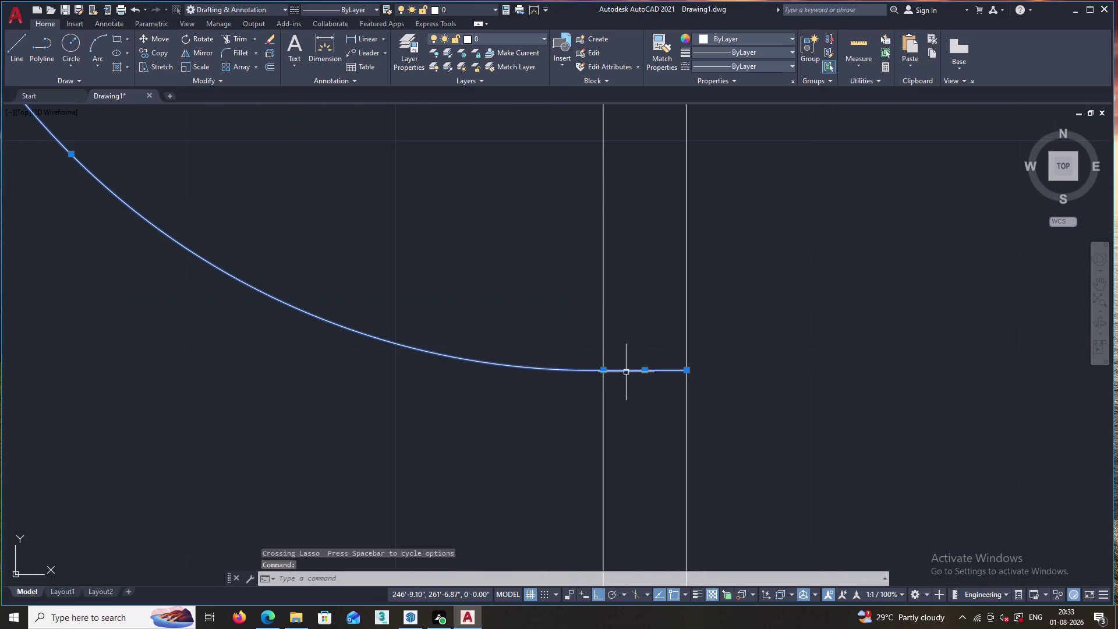
scroll(down, 3)
scroll(down, 3)
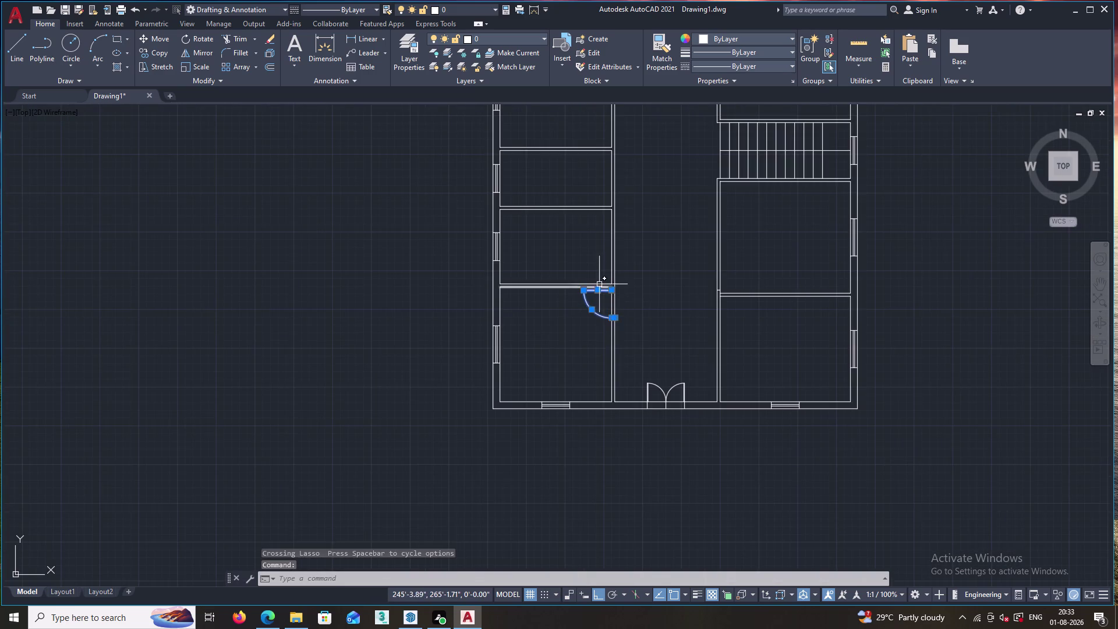
scroll(up, 3)
scroll(up, 3)
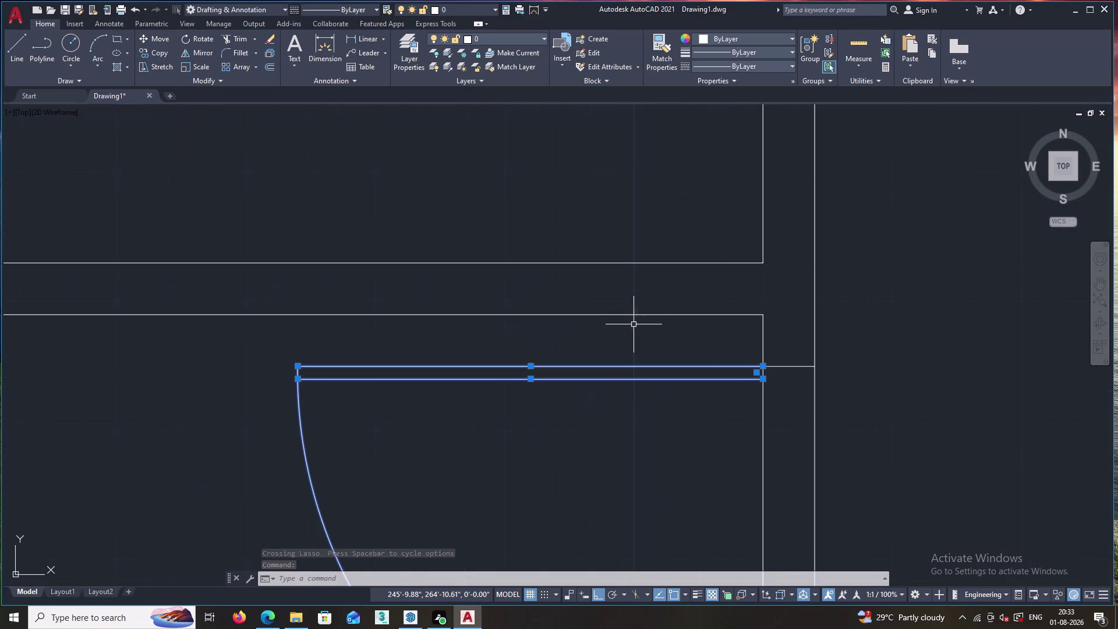
right_click(641, 333)
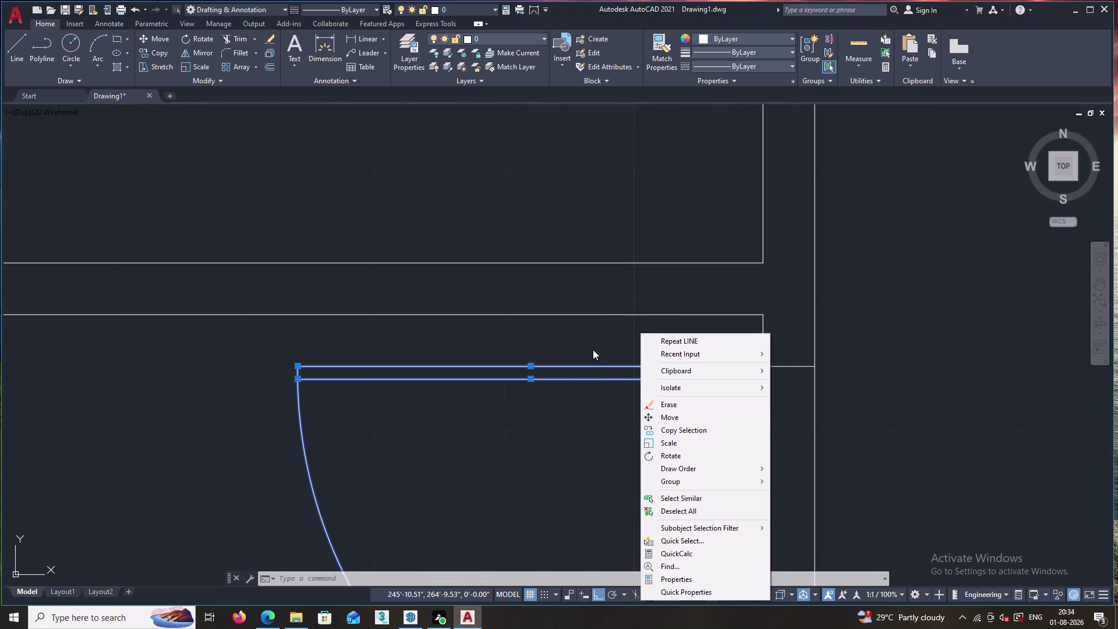
Choose Copy Selection from the door's shortcut menu to begin copying it.
click(593, 349)
click(617, 353)
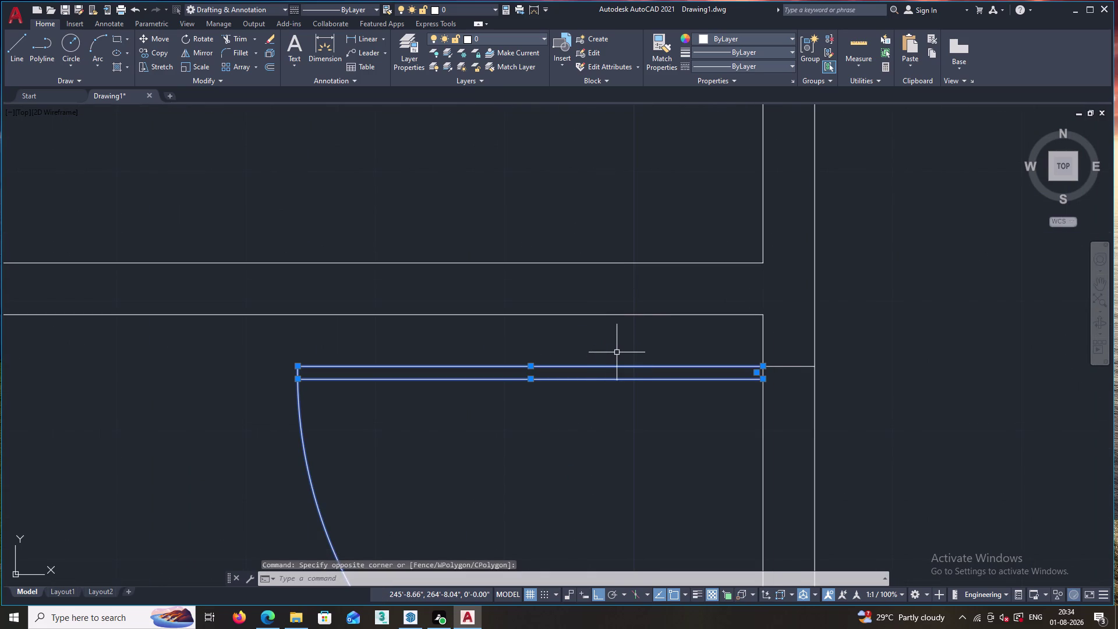
right_click(674, 353)
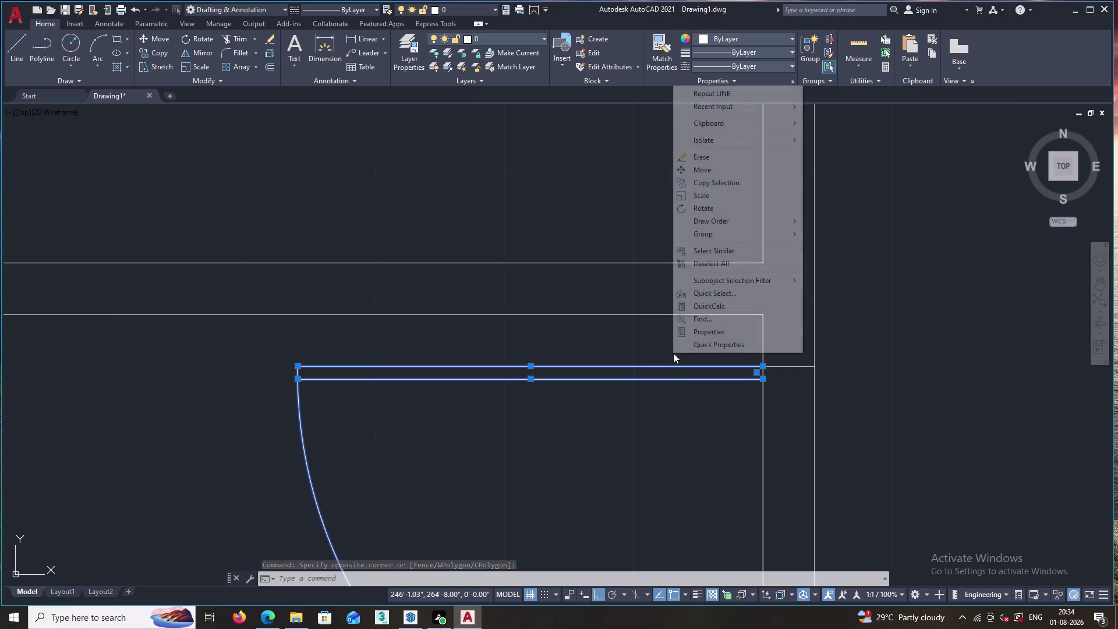
click(701, 184)
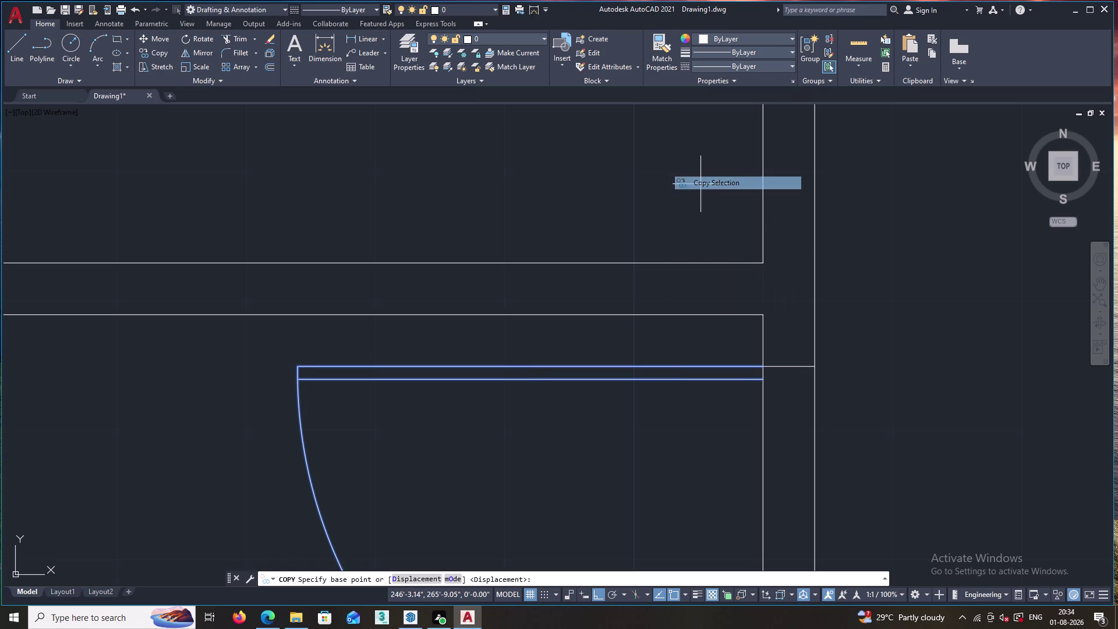